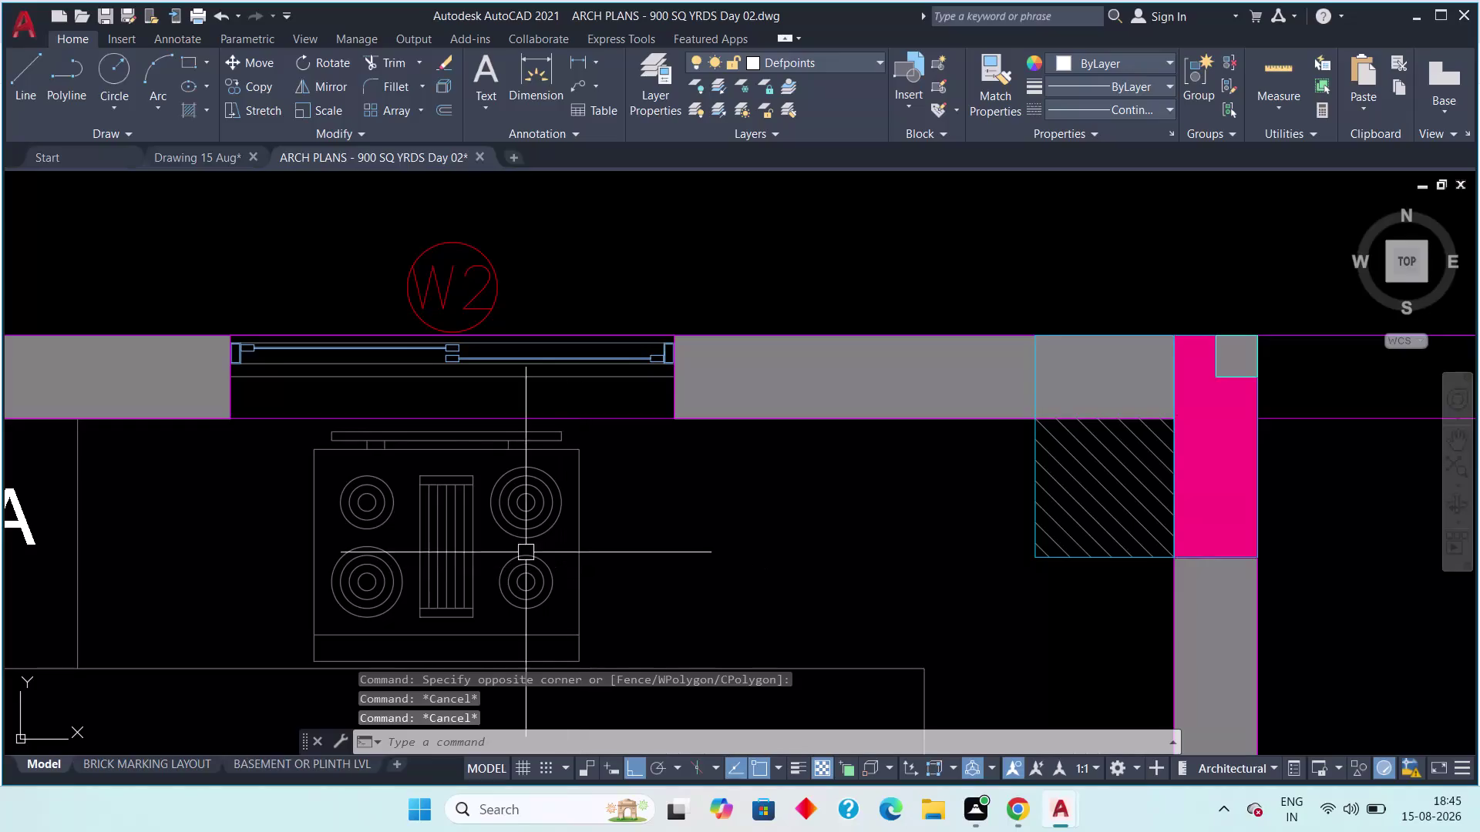
Pan past the kitchen, balcony and west-side dimensions, then window-select walls and clear them.
scroll(up, 3)
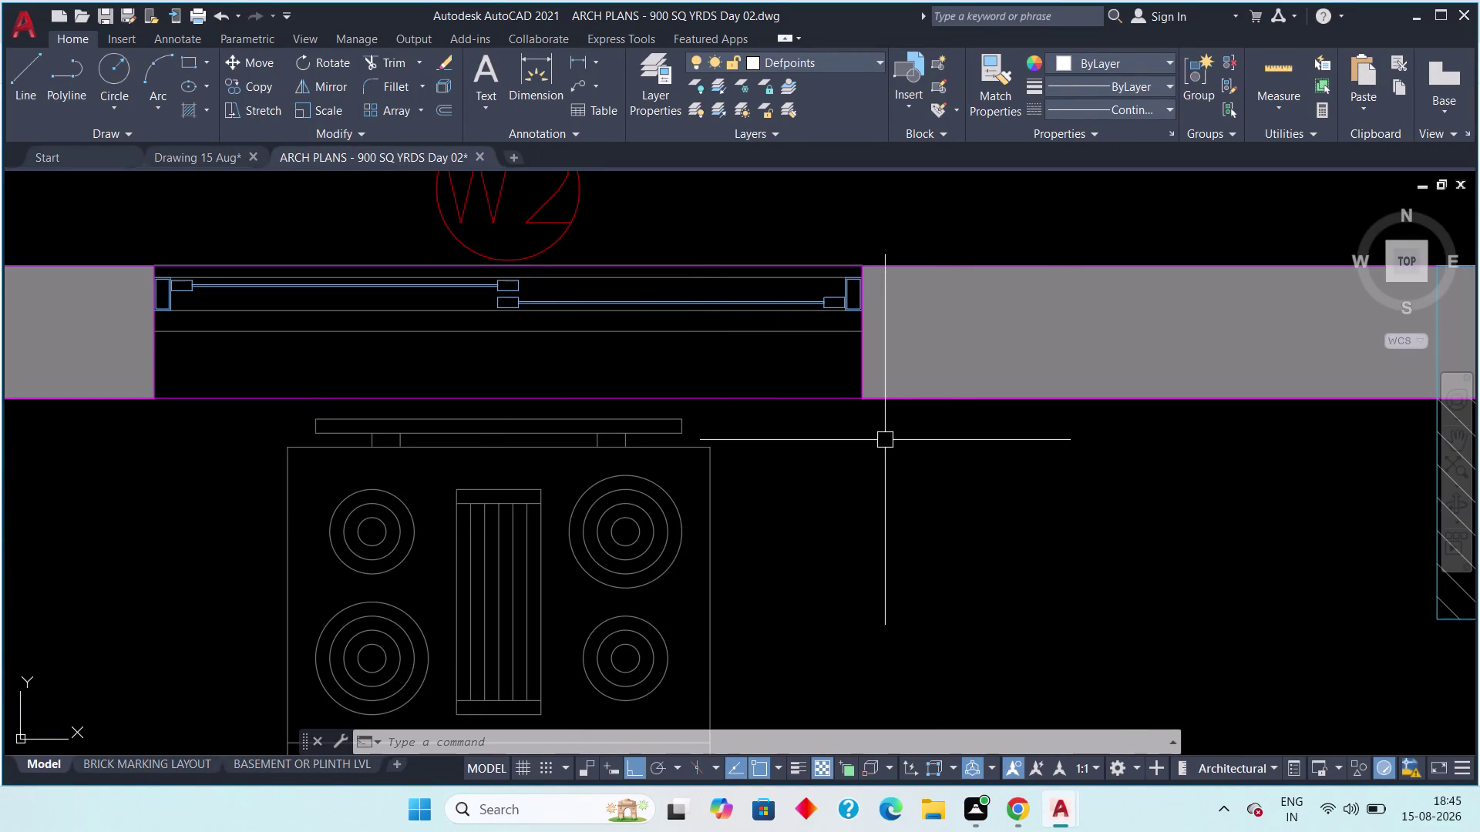
scroll(down, 3)
middle_drag(852, 504, 945, 393)
scroll(down, 3)
middle_drag(761, 461, 826, 480)
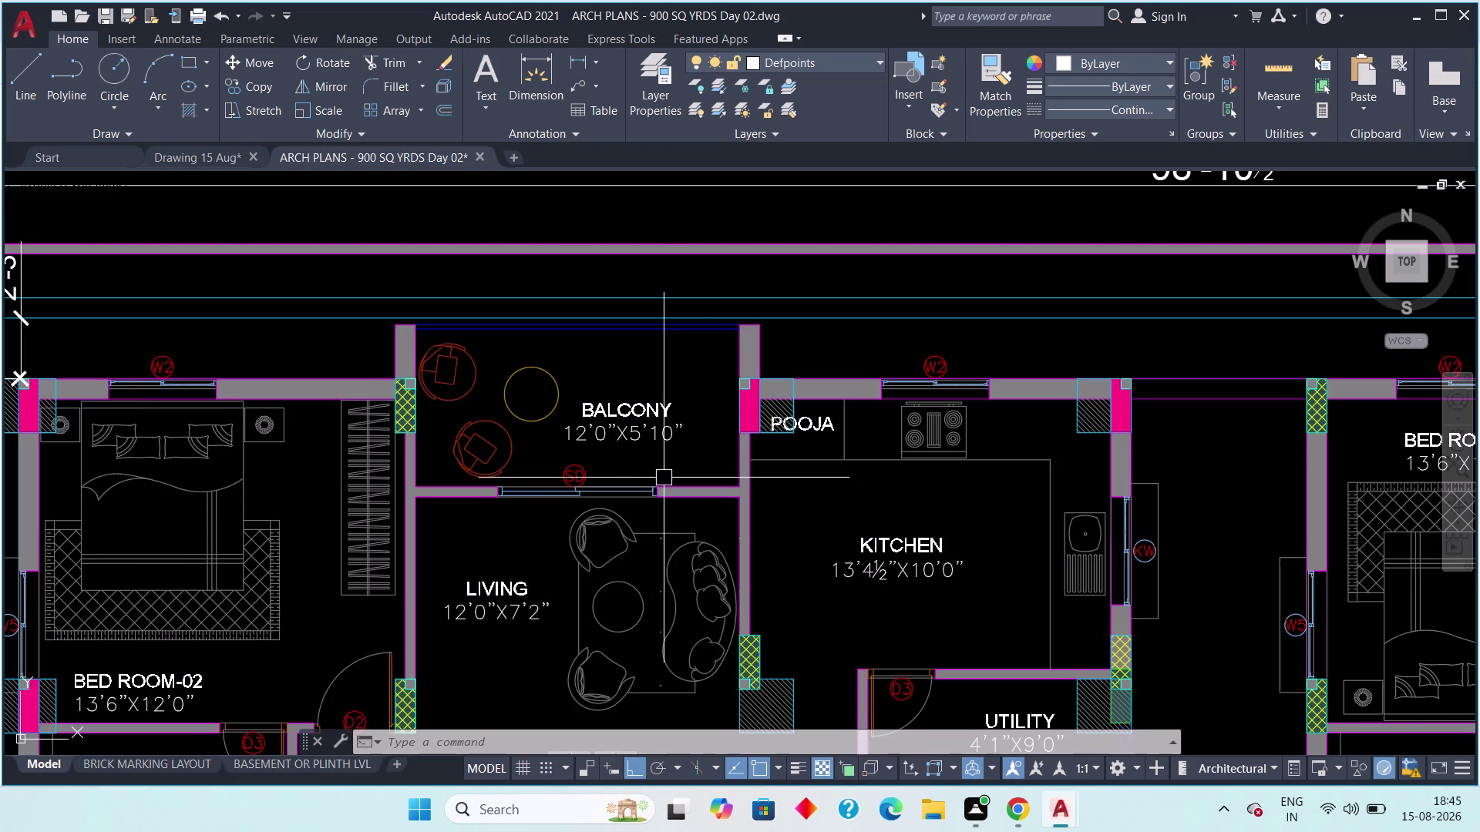
middle_drag(612, 462, 737, 450)
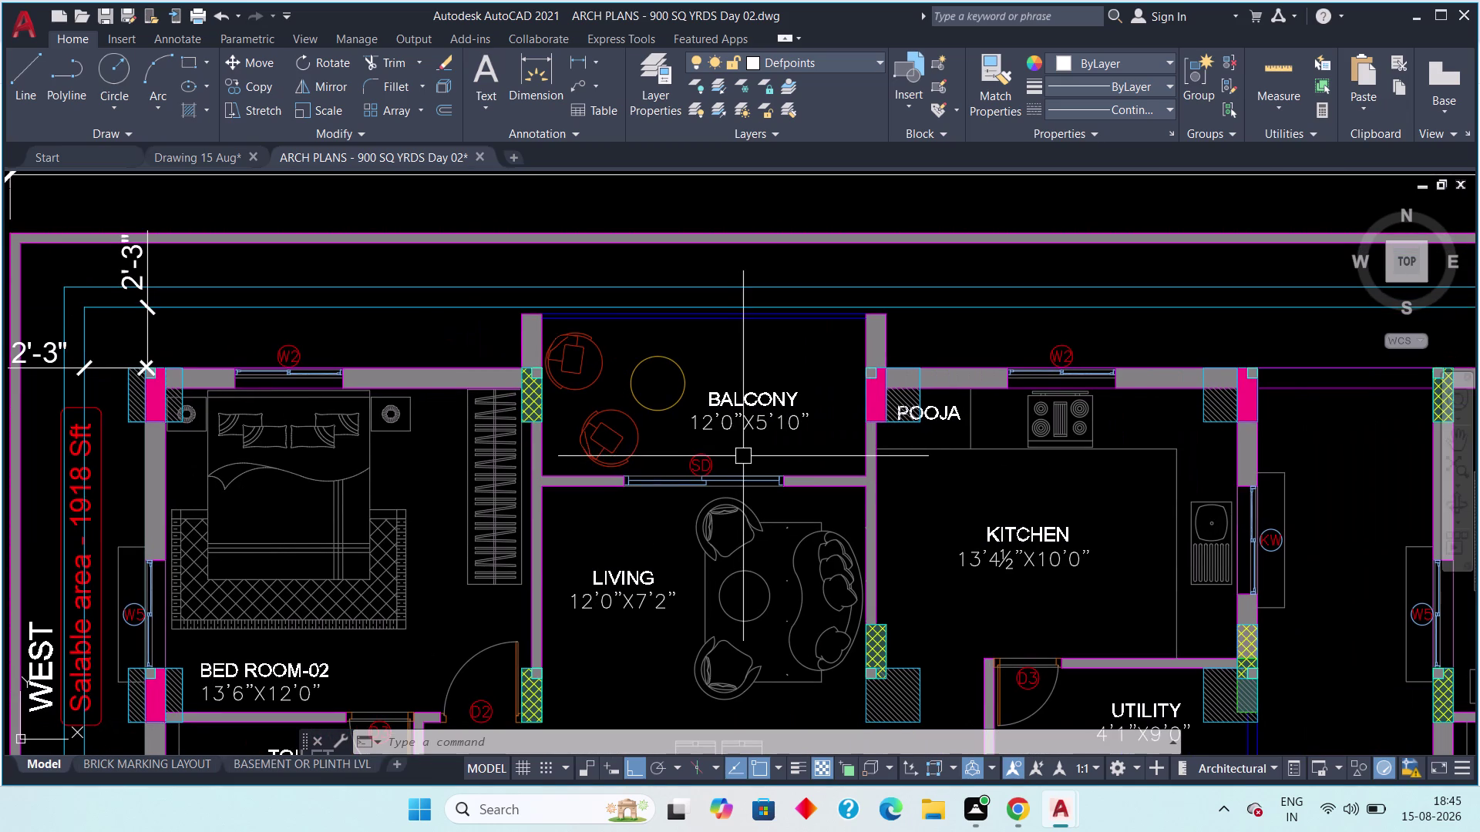
click(818, 374)
click(661, 456)
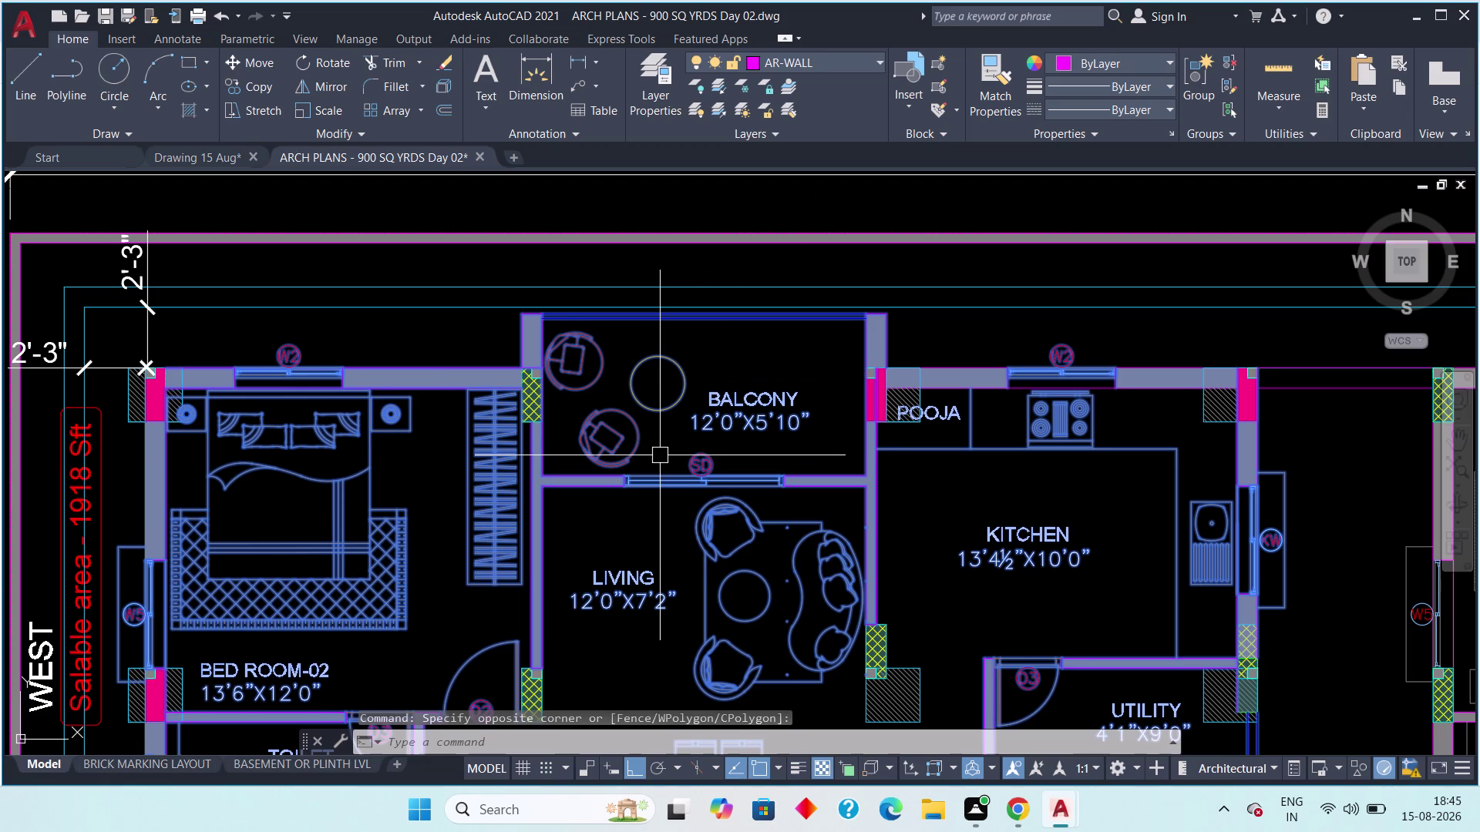
key(Escape)
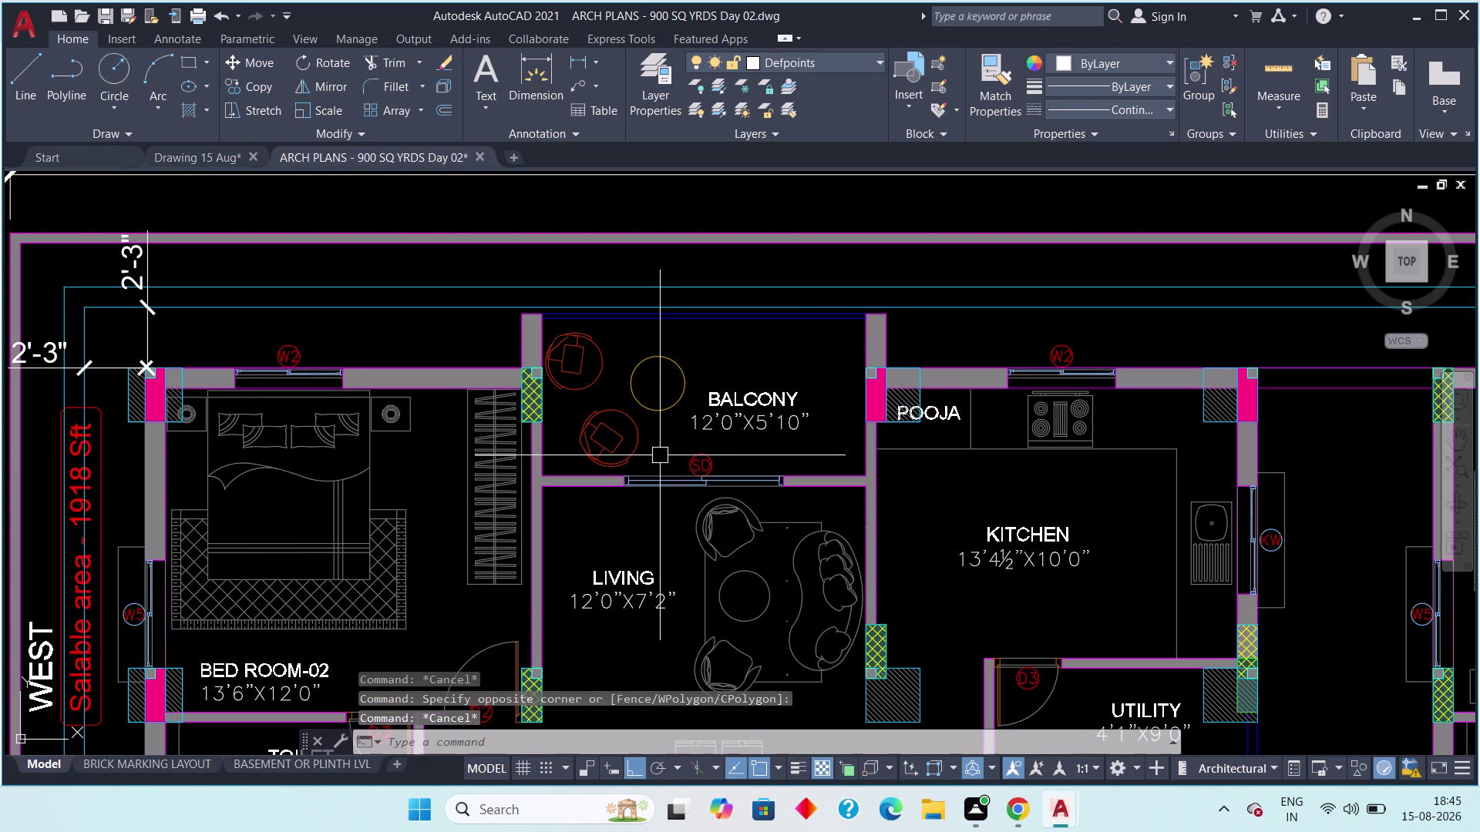
Frame the living room sofa set and seating, selecting and clearing nearby objects.
middle_drag(699, 653, 593, 487)
scroll(down, 3)
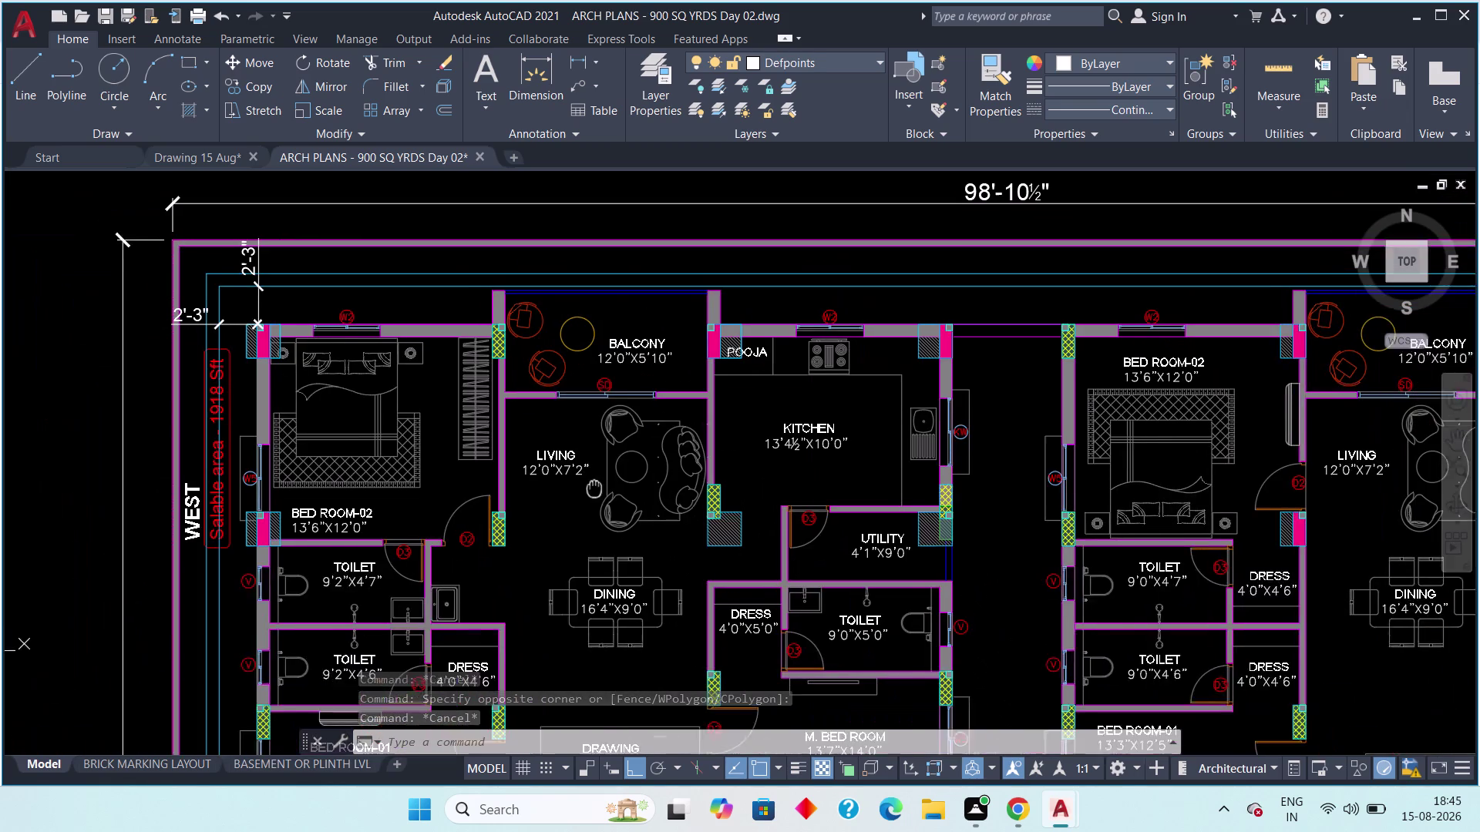
middle_drag(592, 487, 585, 479)
scroll(up, 3)
middle_drag(637, 468, 499, 434)
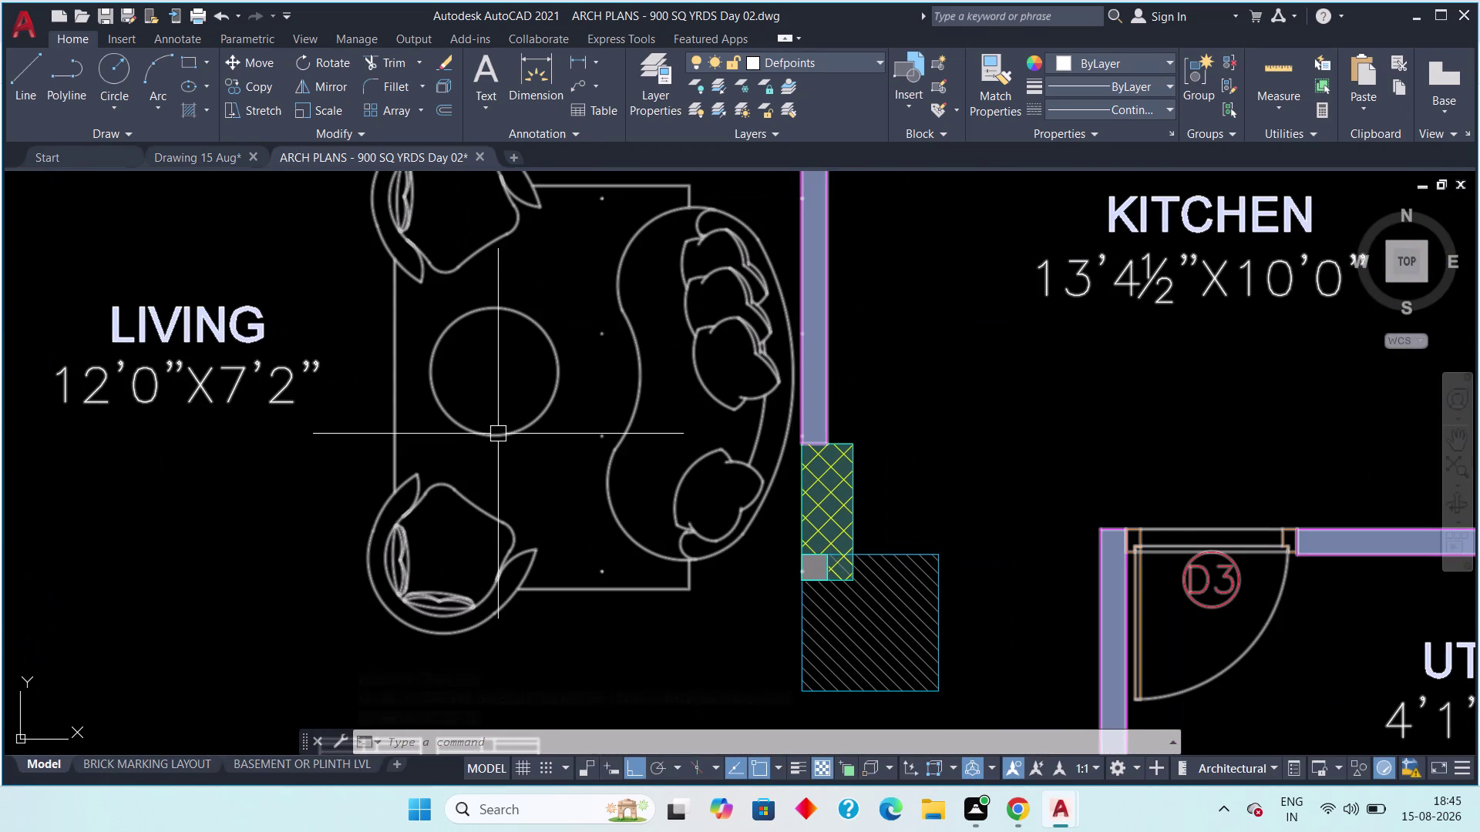
middle_drag(587, 398, 581, 399)
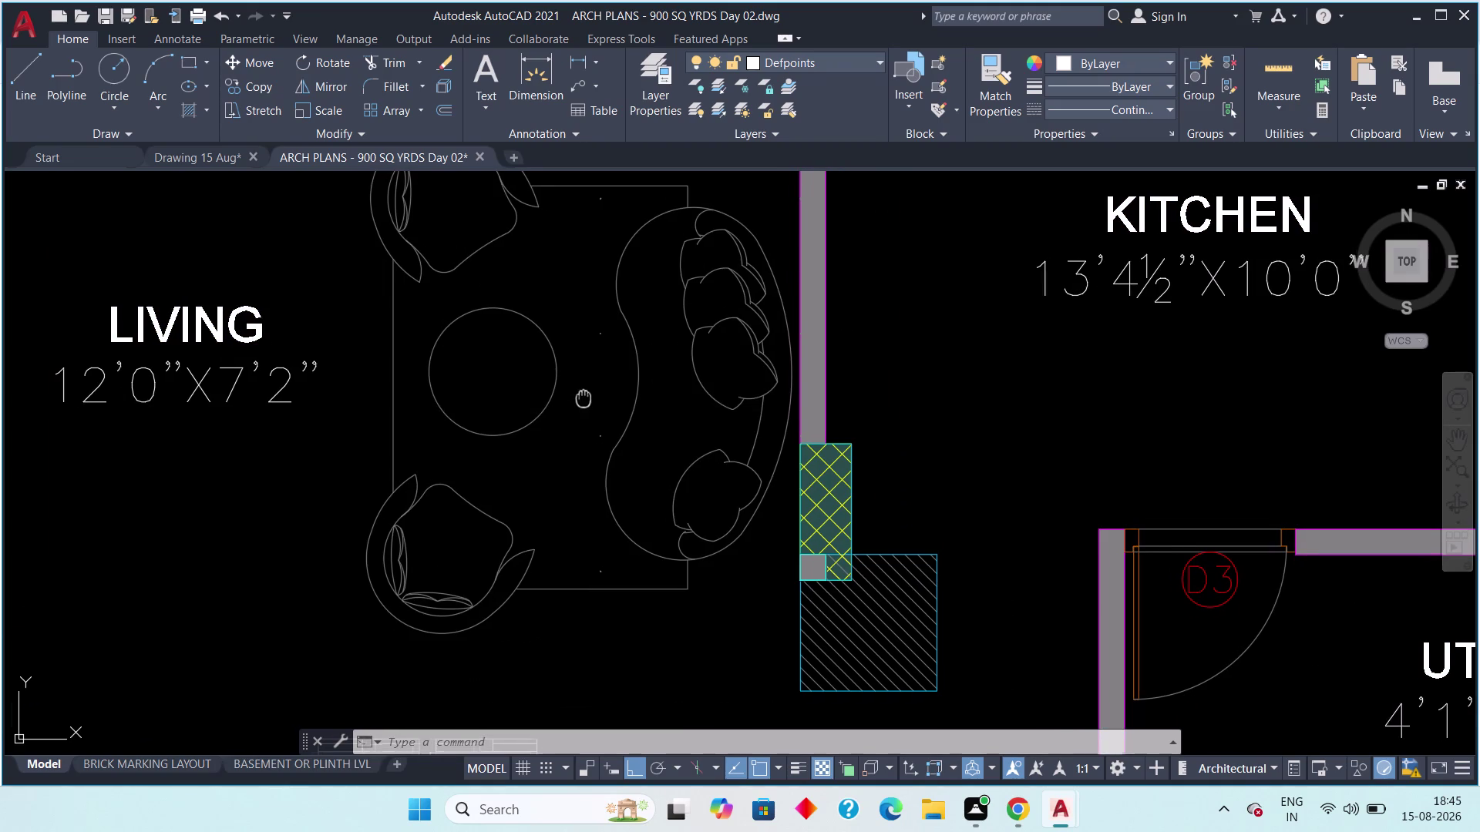
middle_drag(580, 400, 530, 422)
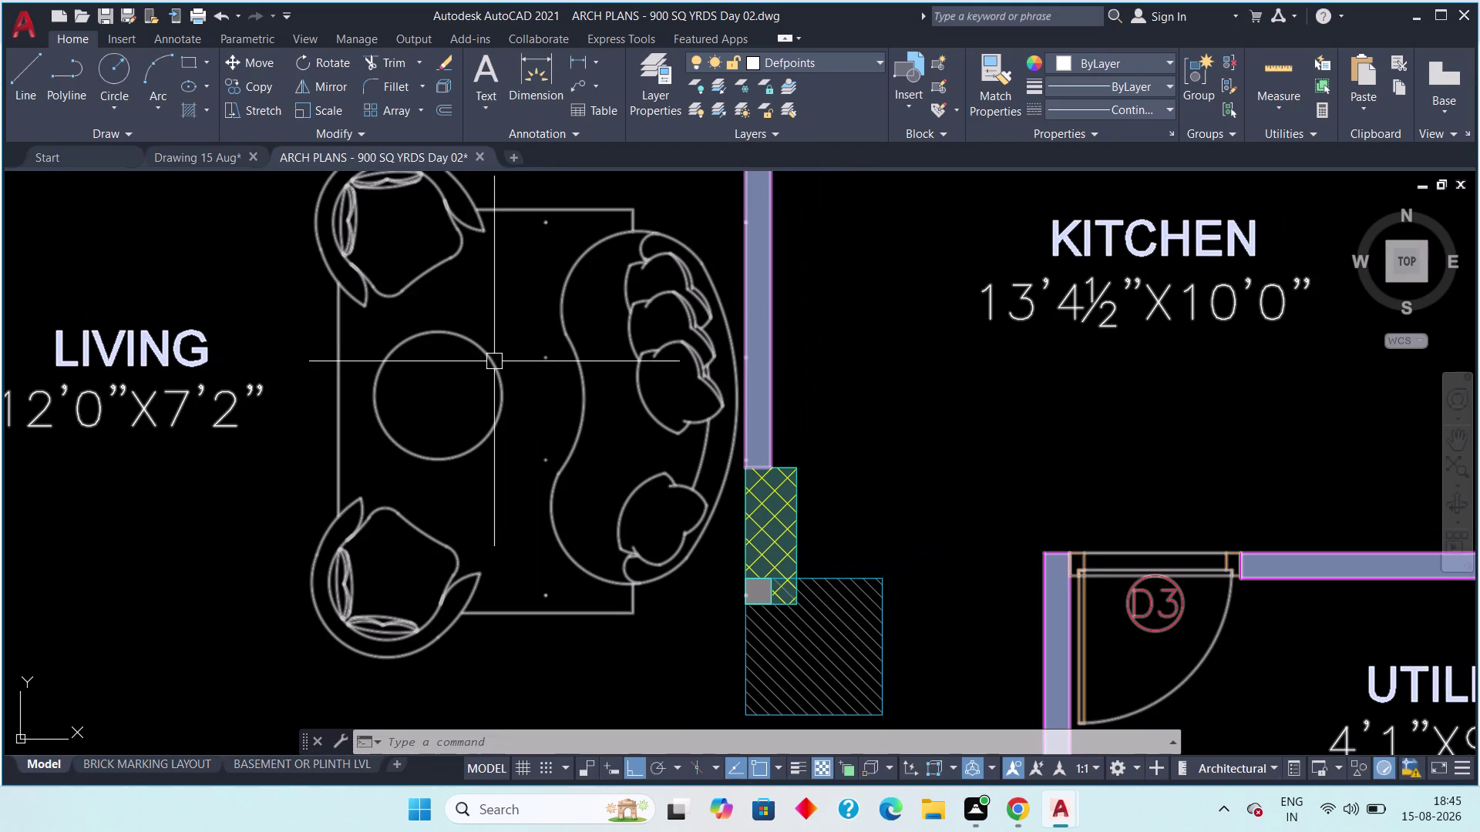
click(494, 361)
scroll(down, 3)
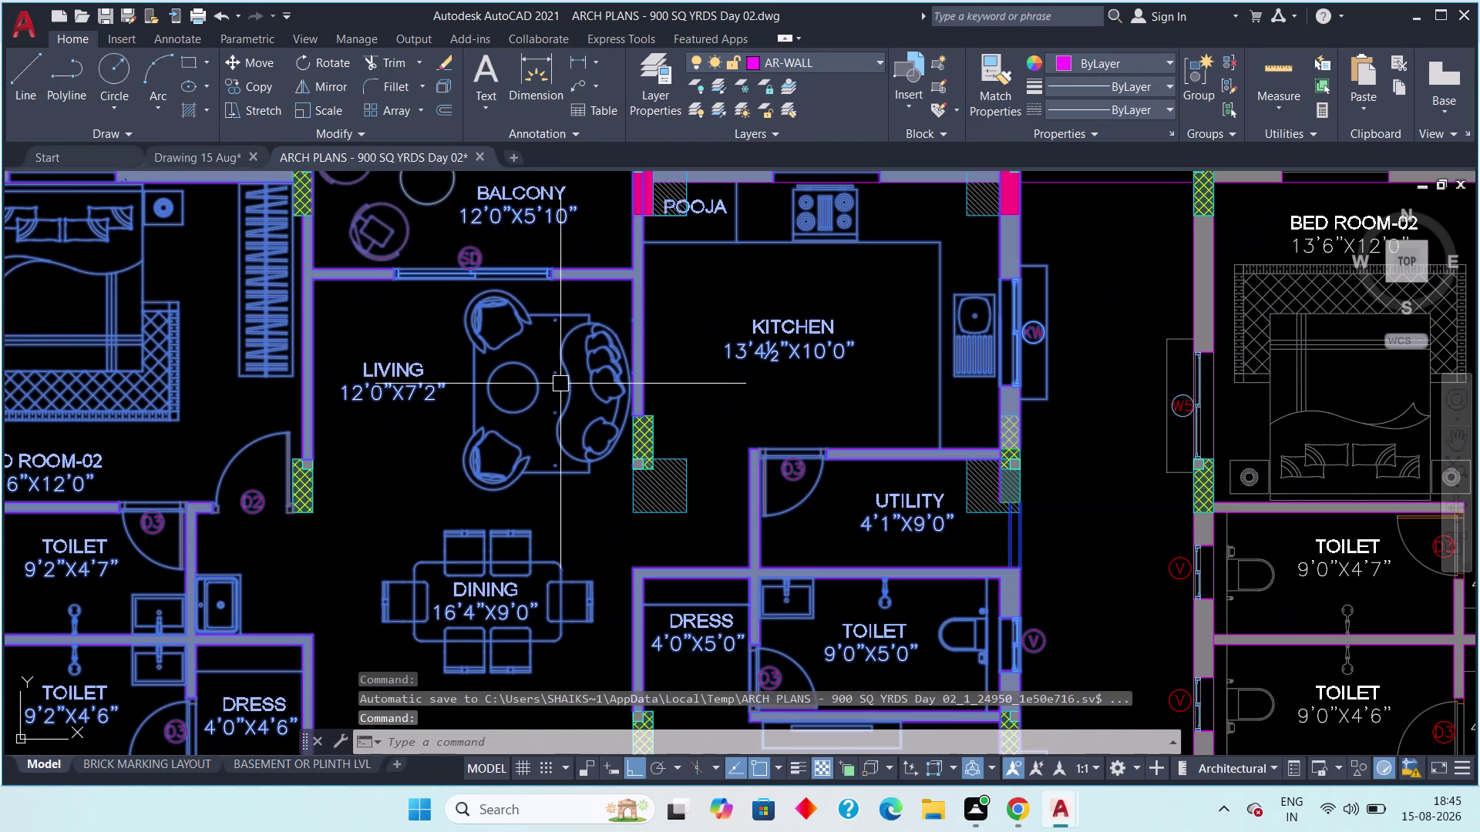
key(Escape)
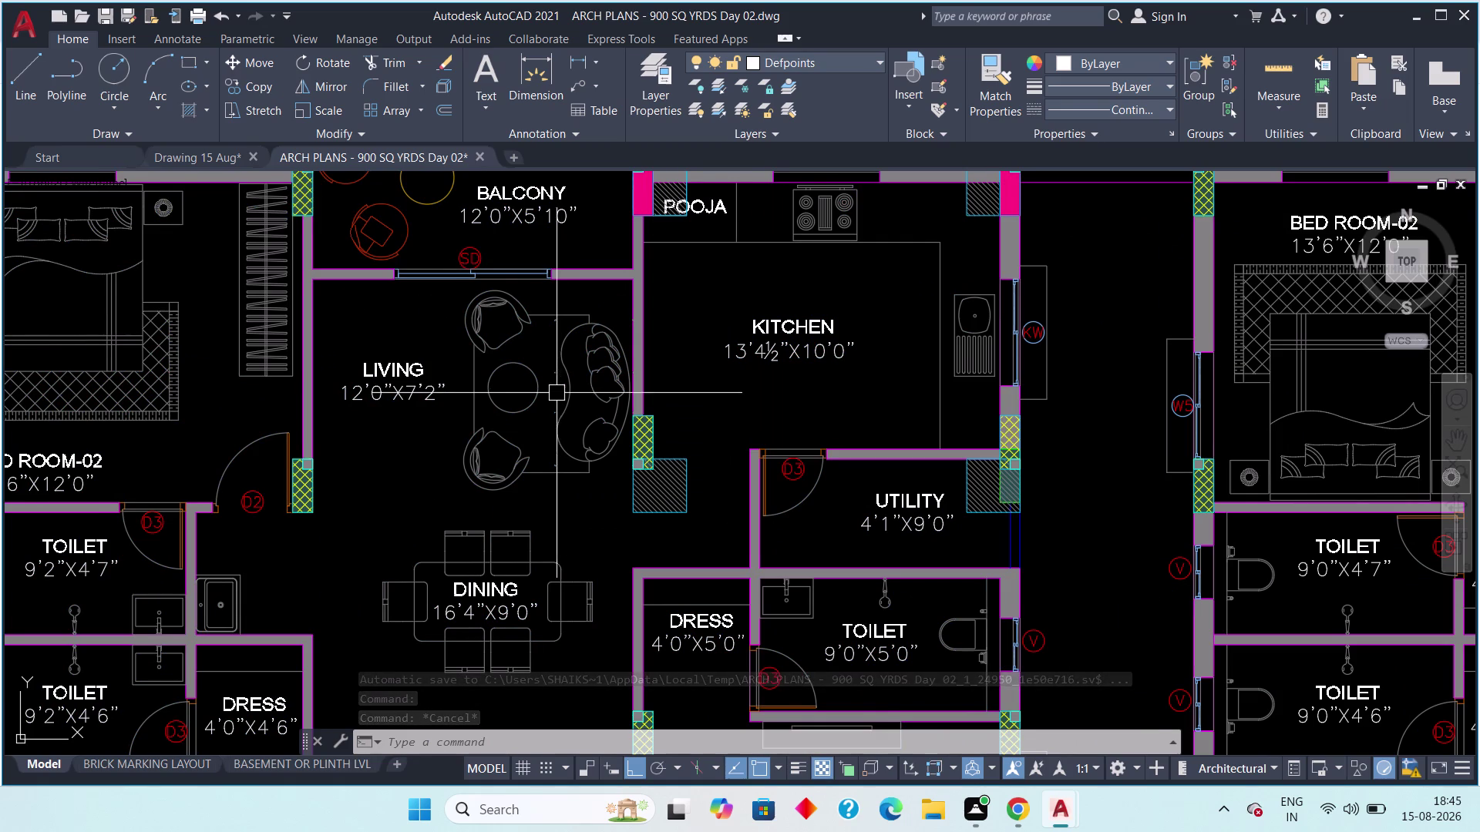
Look toward the bedroom, then centre the whole Day 02 plan under its title.
middle_drag(545, 431, 498, 459)
drag(400, 449, 408, 457)
click(484, 528)
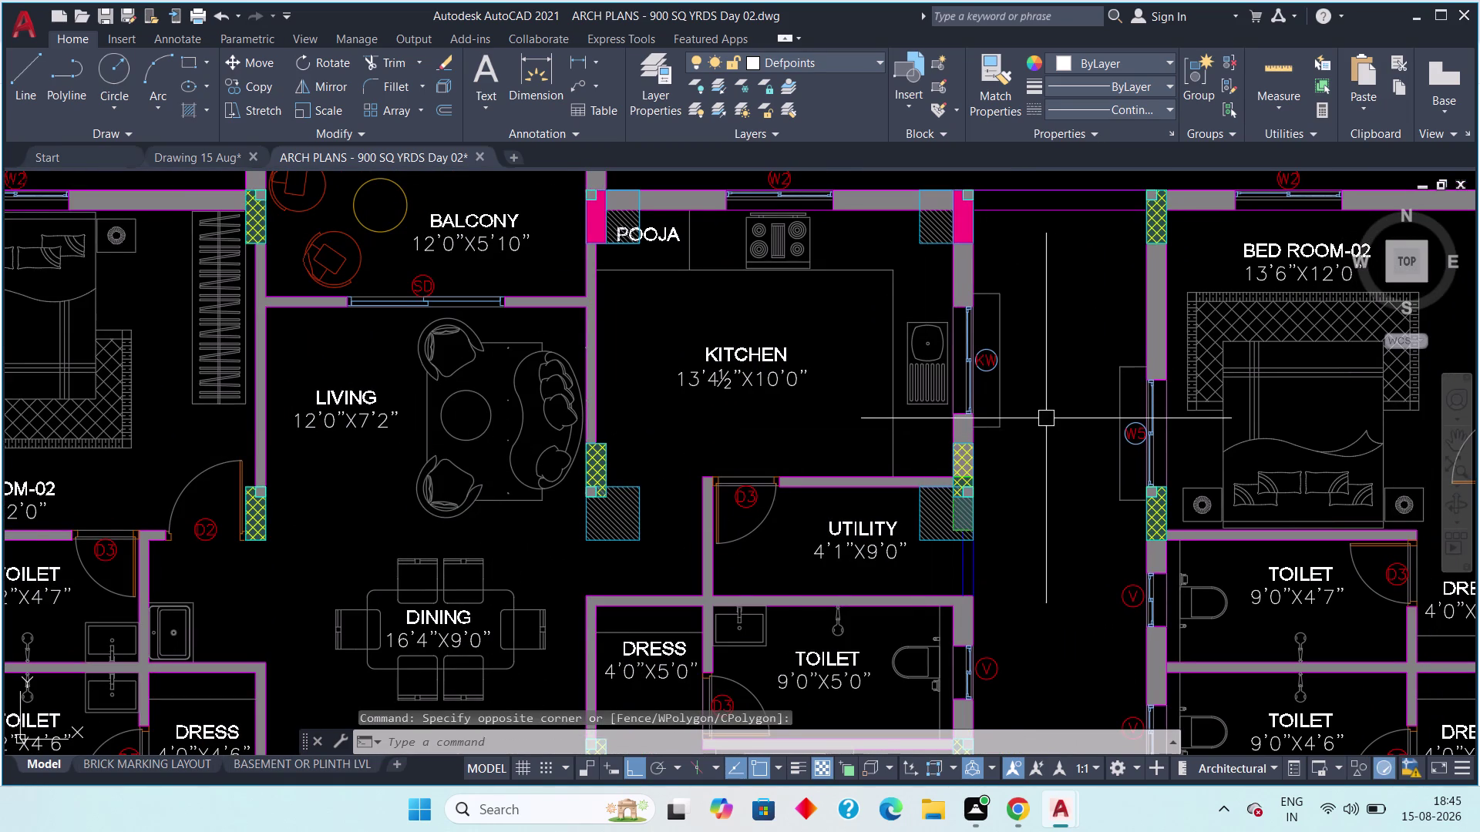
middle_drag(1057, 421, 1021, 485)
scroll(down, 3)
middle_drag(1151, 503, 989, 517)
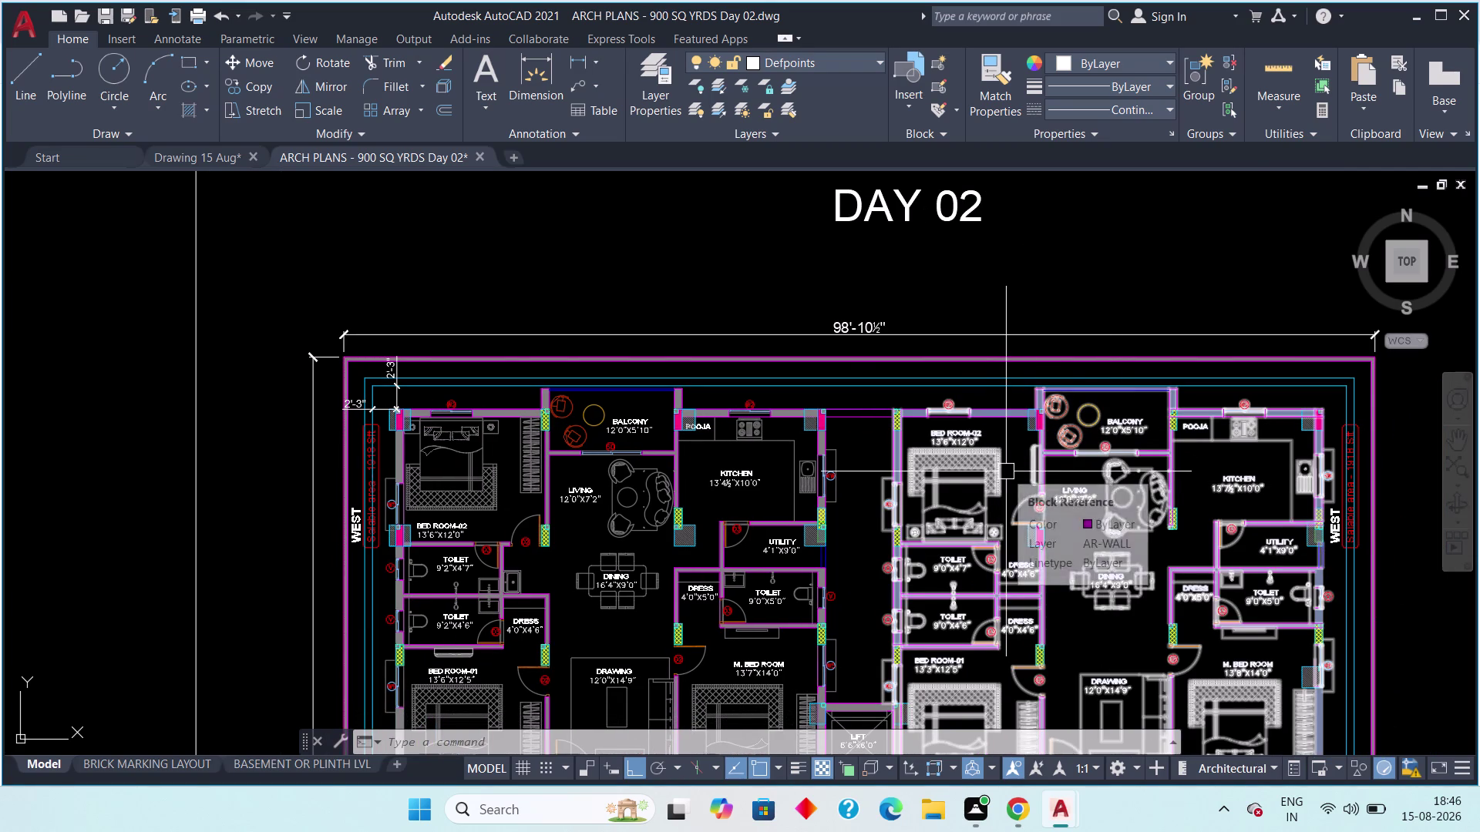
middle_drag(942, 299, 945, 332)
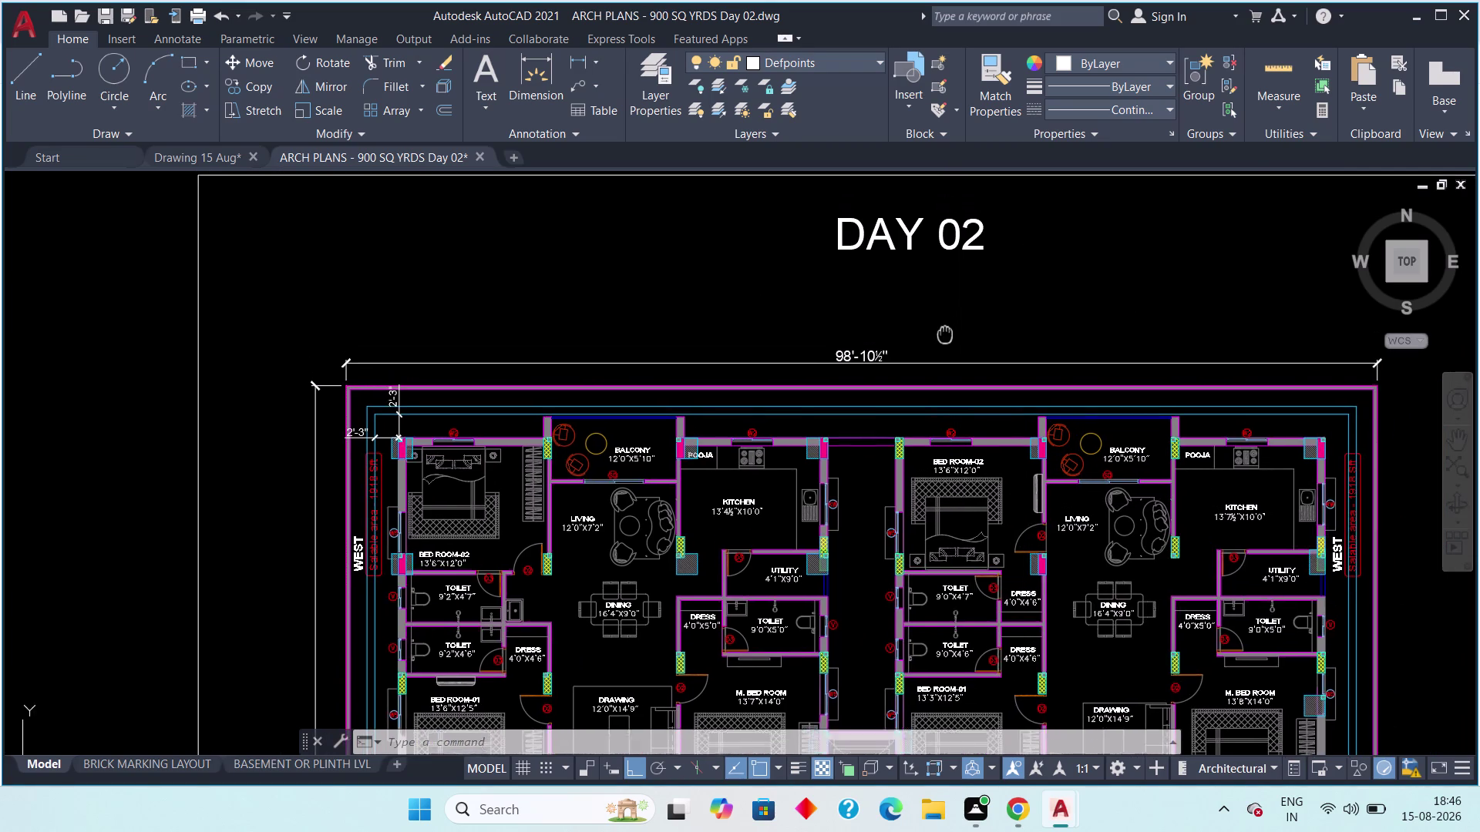
middle_drag(945, 333, 951, 370)
Window-select the DAY 02 title twice, clearing the selection each time.
click(1013, 241)
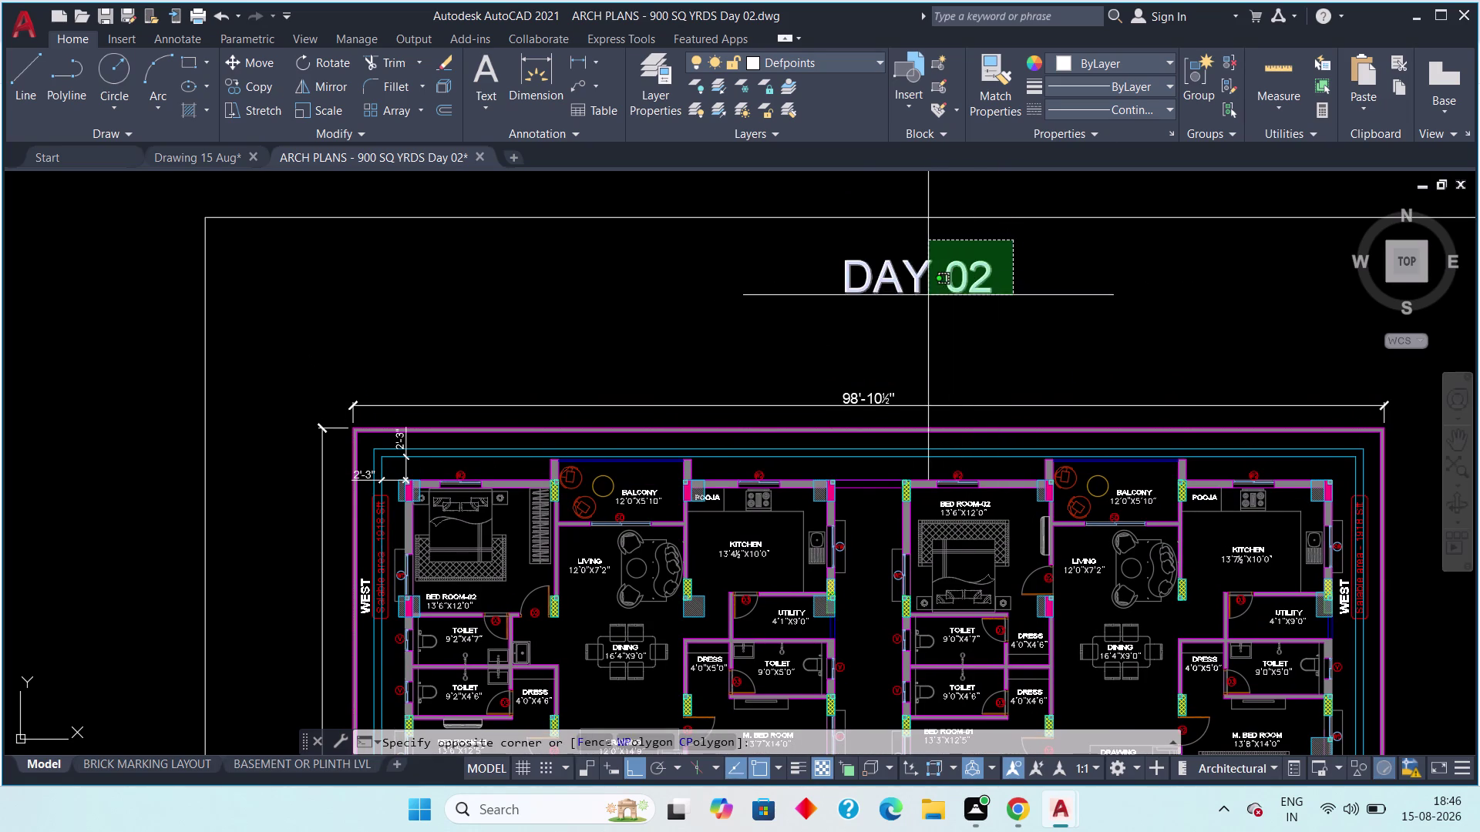
click(831, 308)
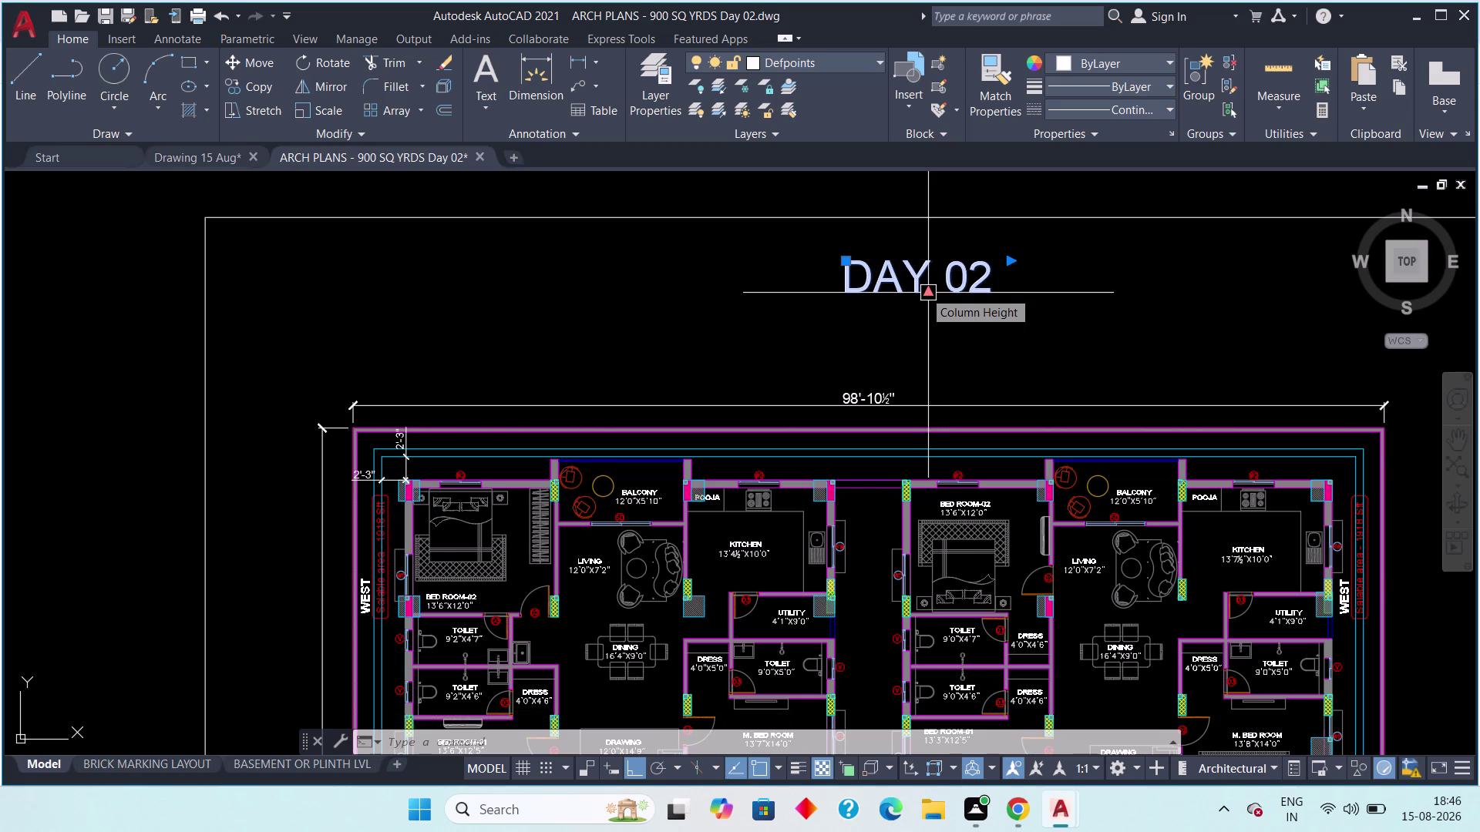
key(Escape)
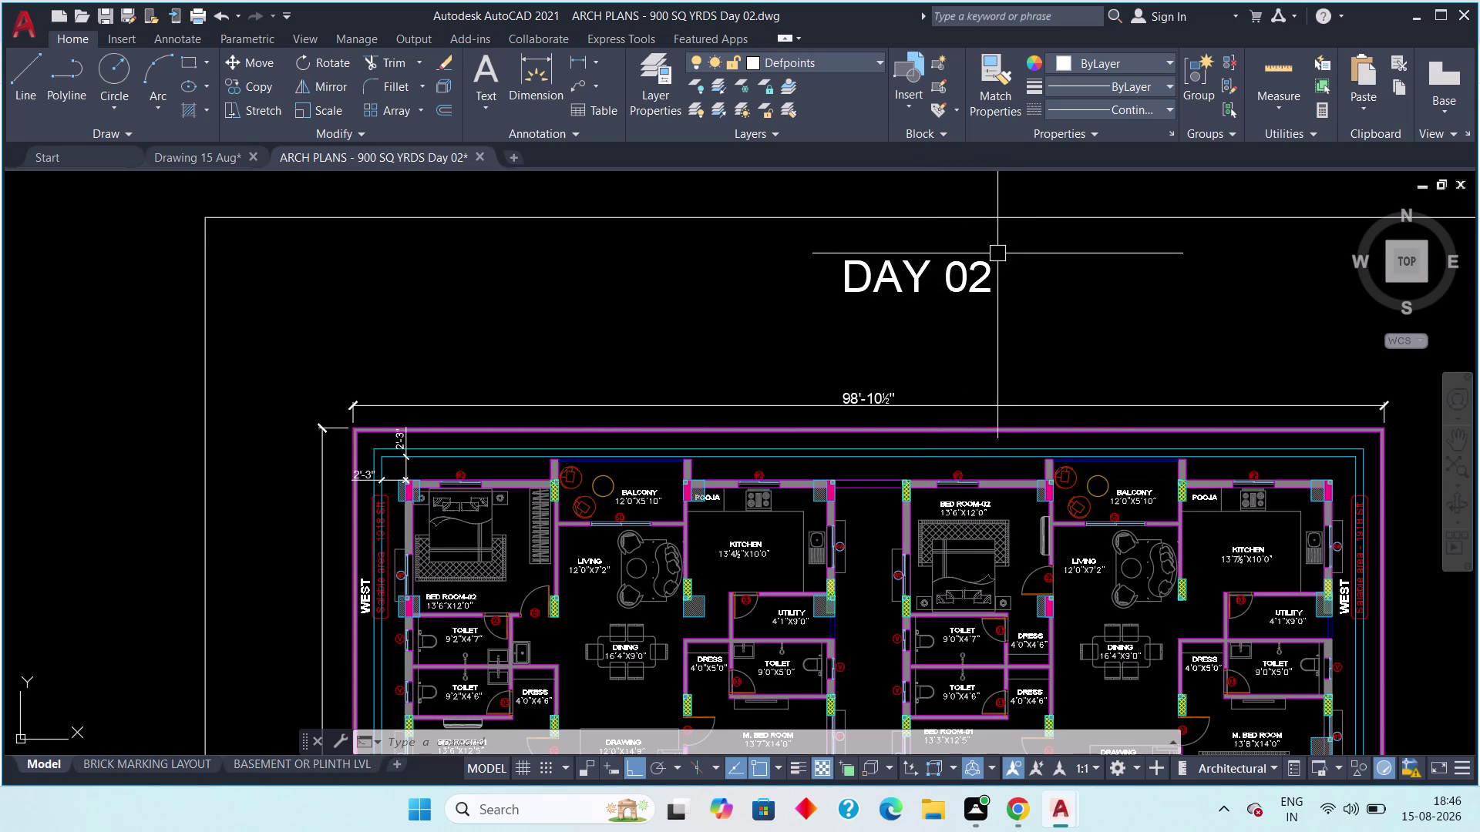
click(997, 253)
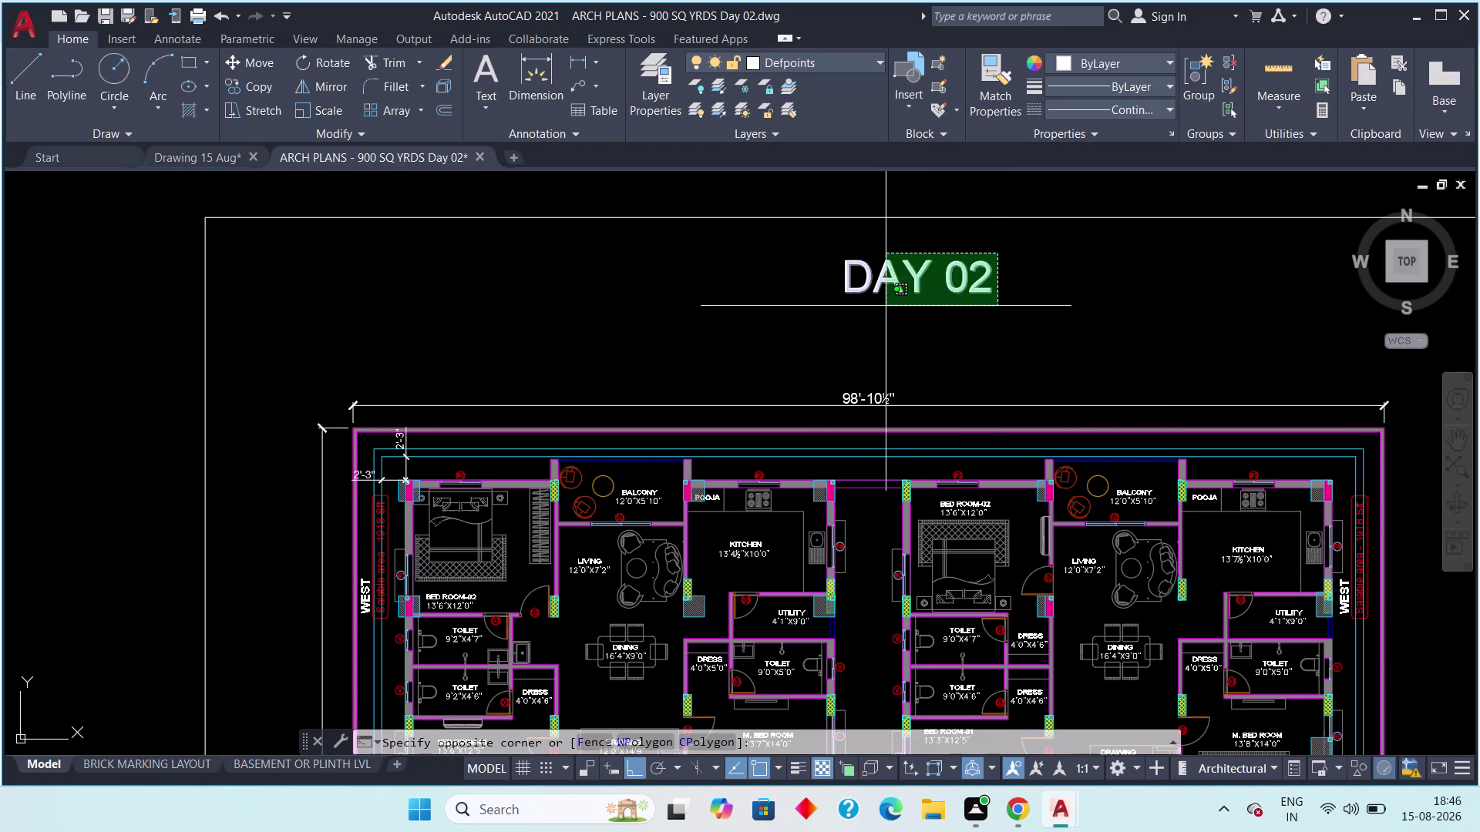
click(836, 304)
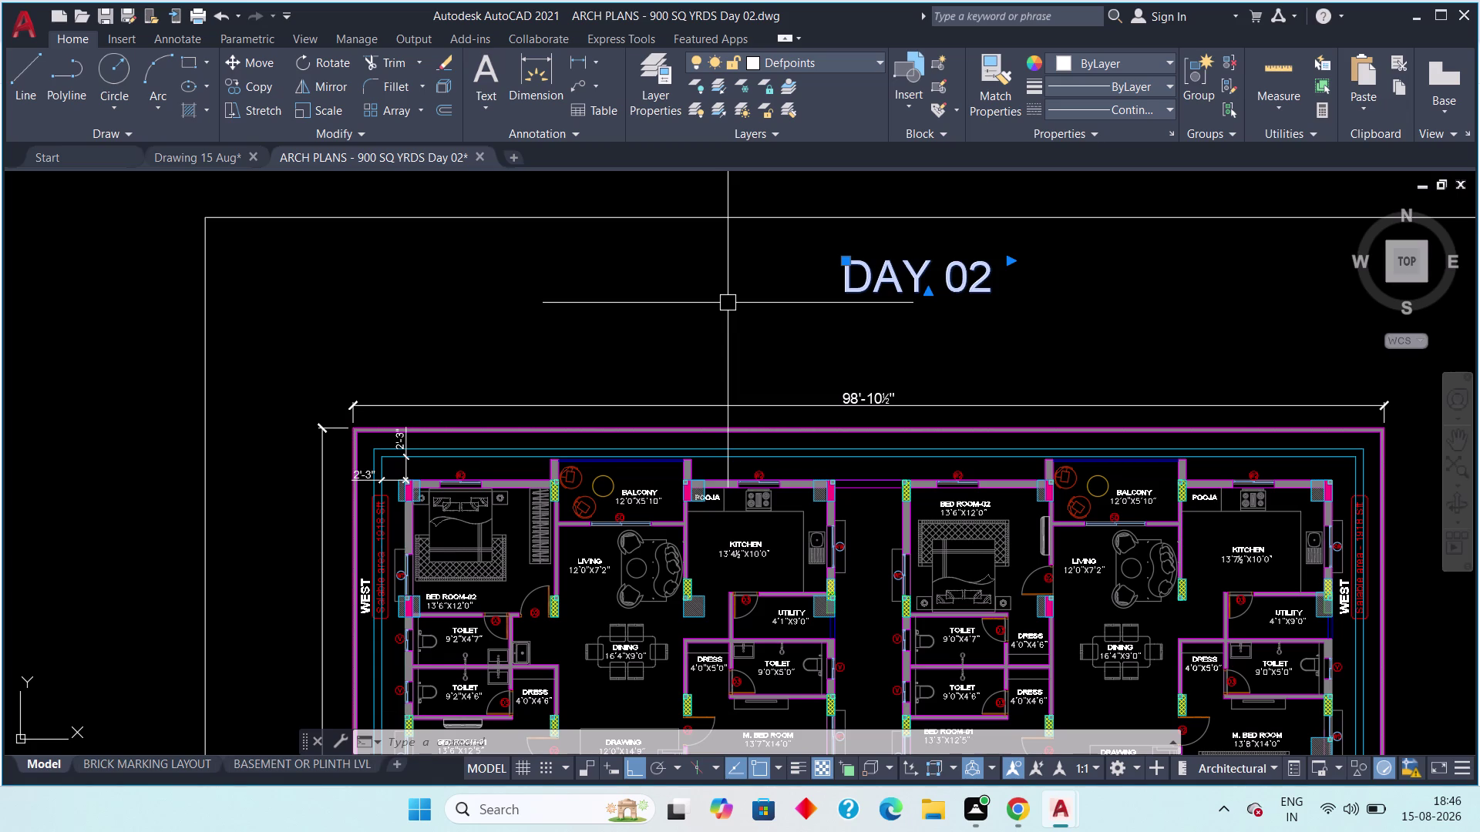
key(Escape)
key(Escape)
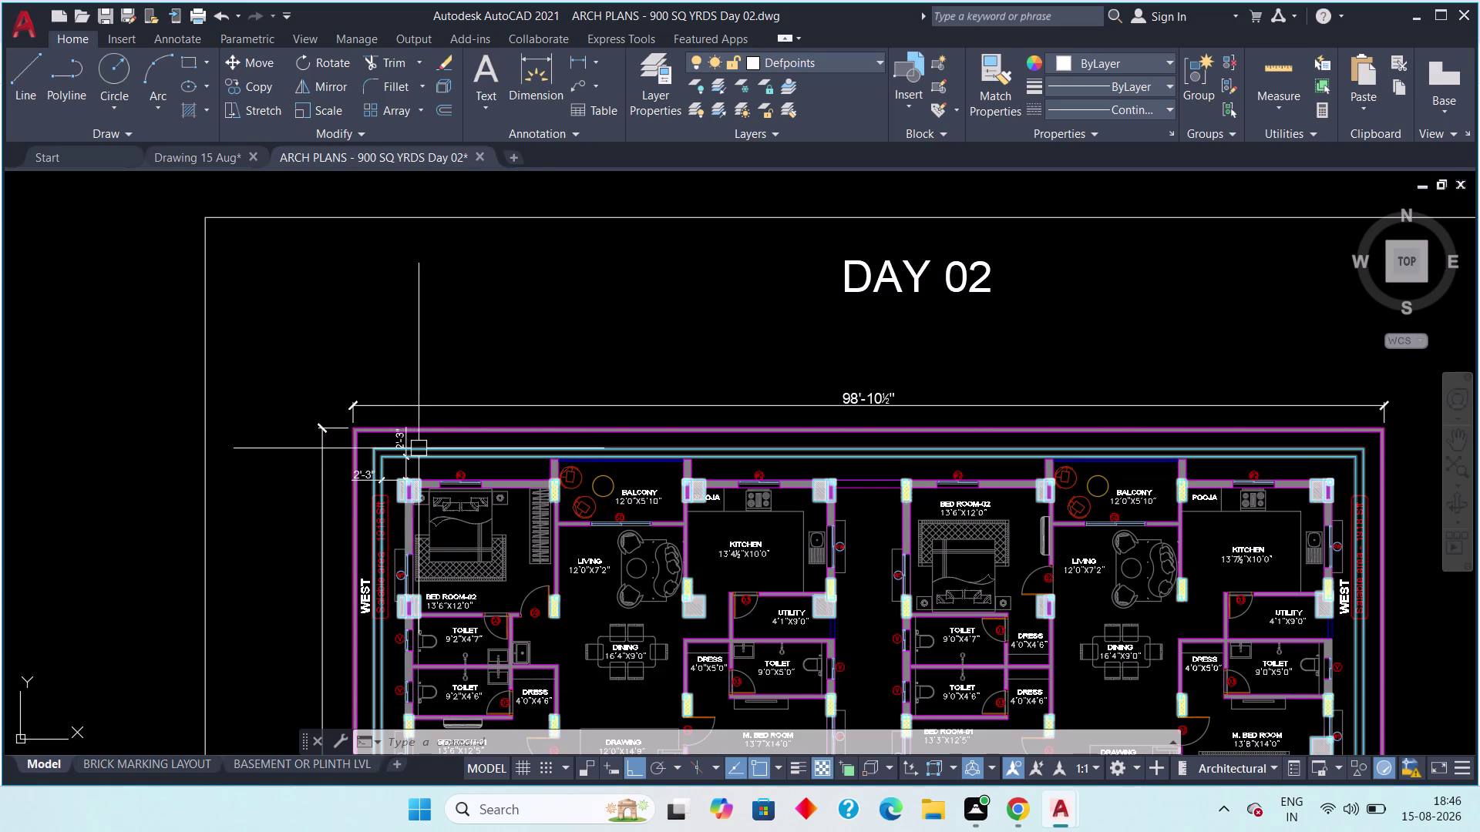
Zoom in and out repeatedly around the plan's corner column.
scroll(up, 3)
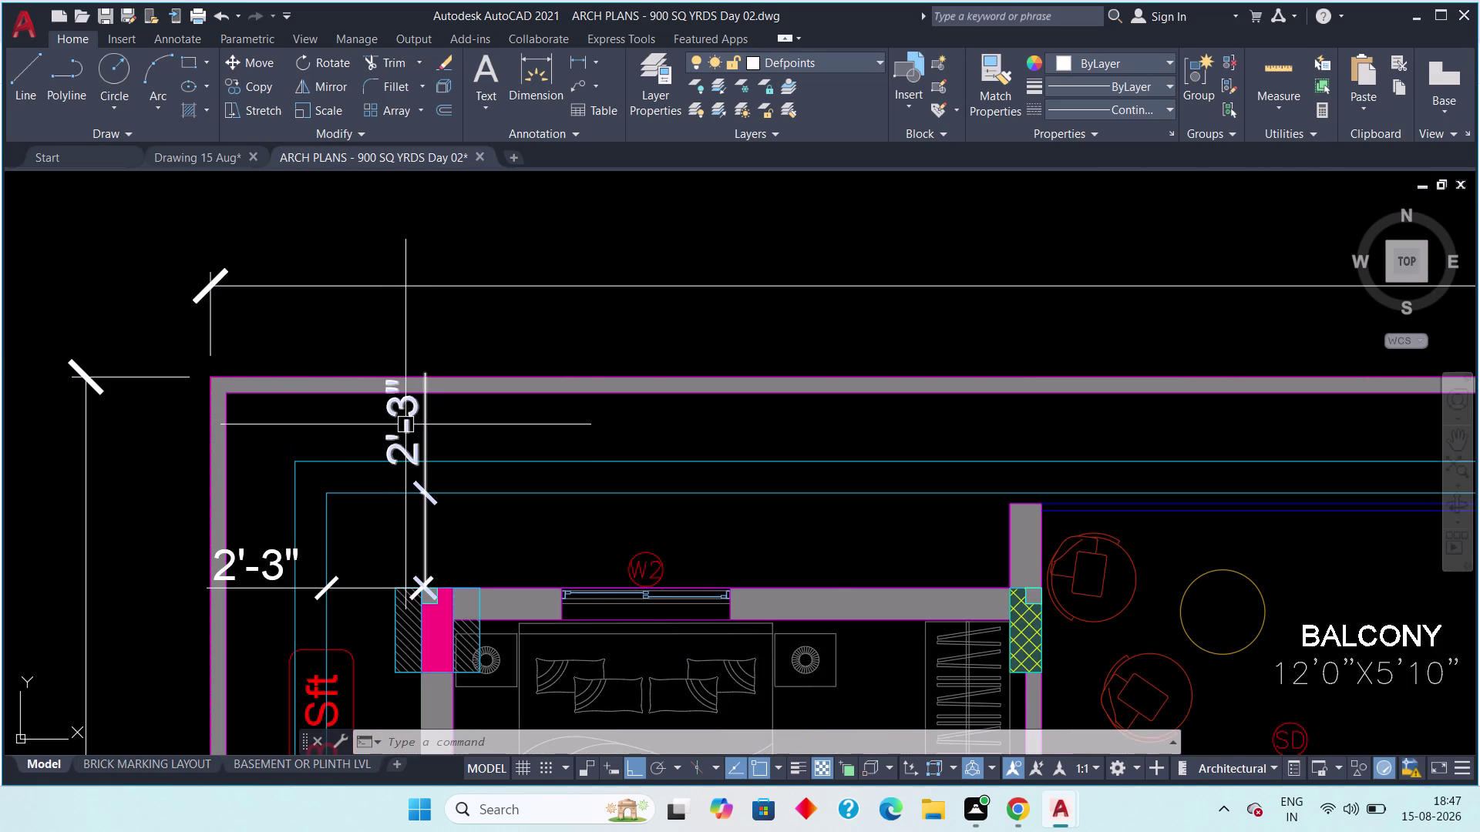
scroll(up, 3)
scroll(up, 3)
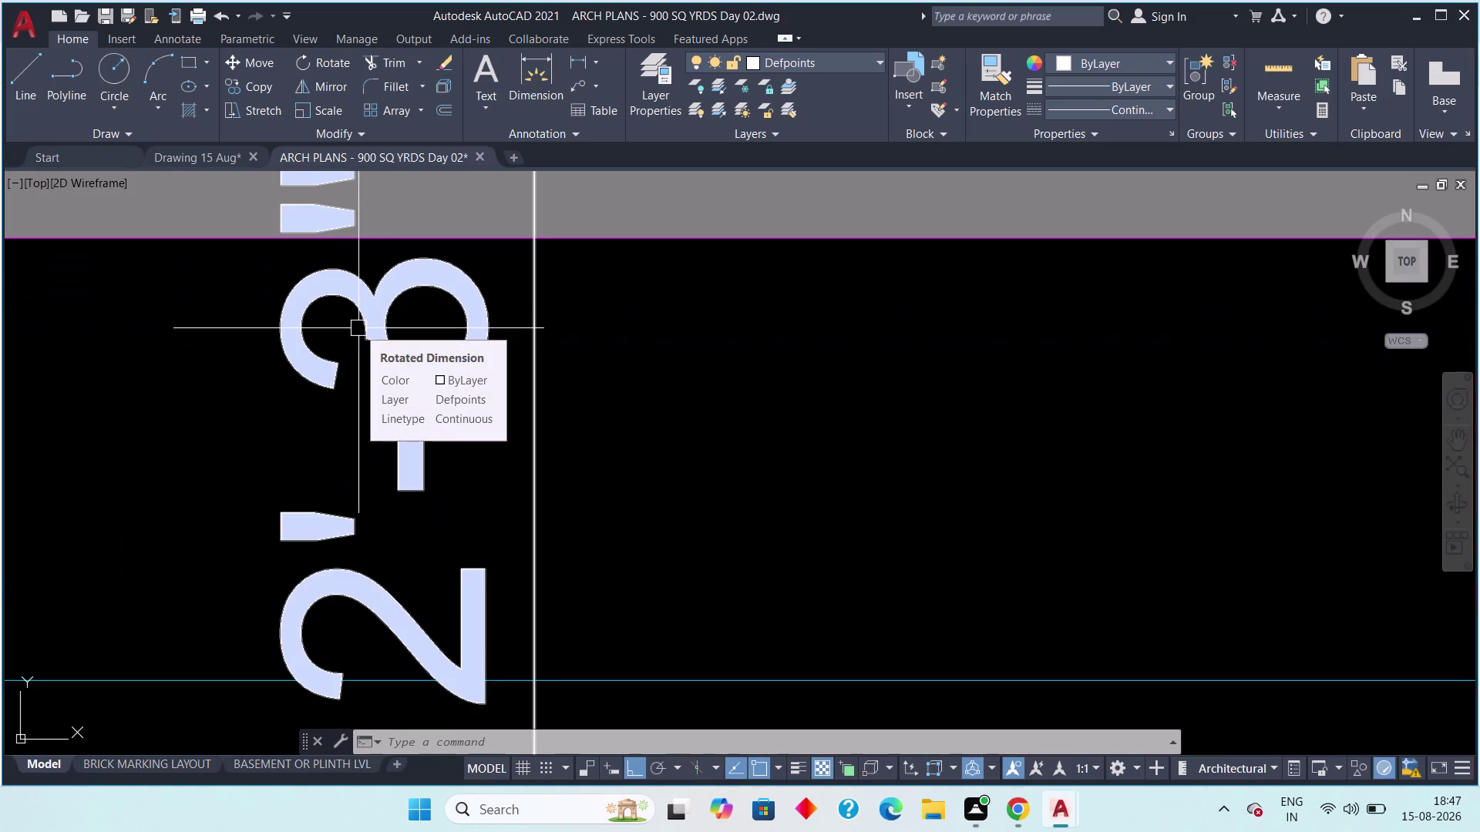
scroll(down, 3)
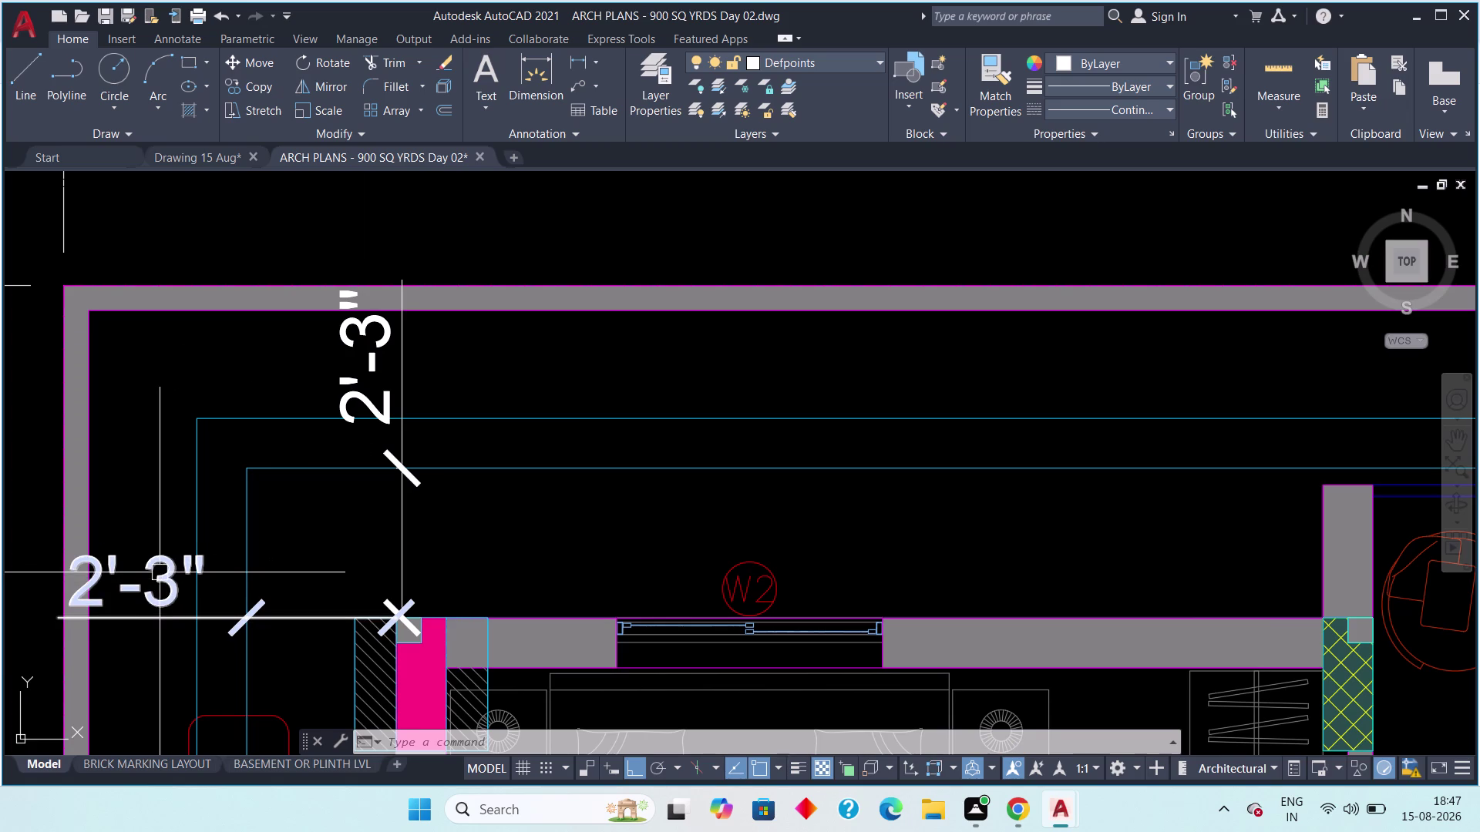
middle_drag(275, 581, 319, 513)
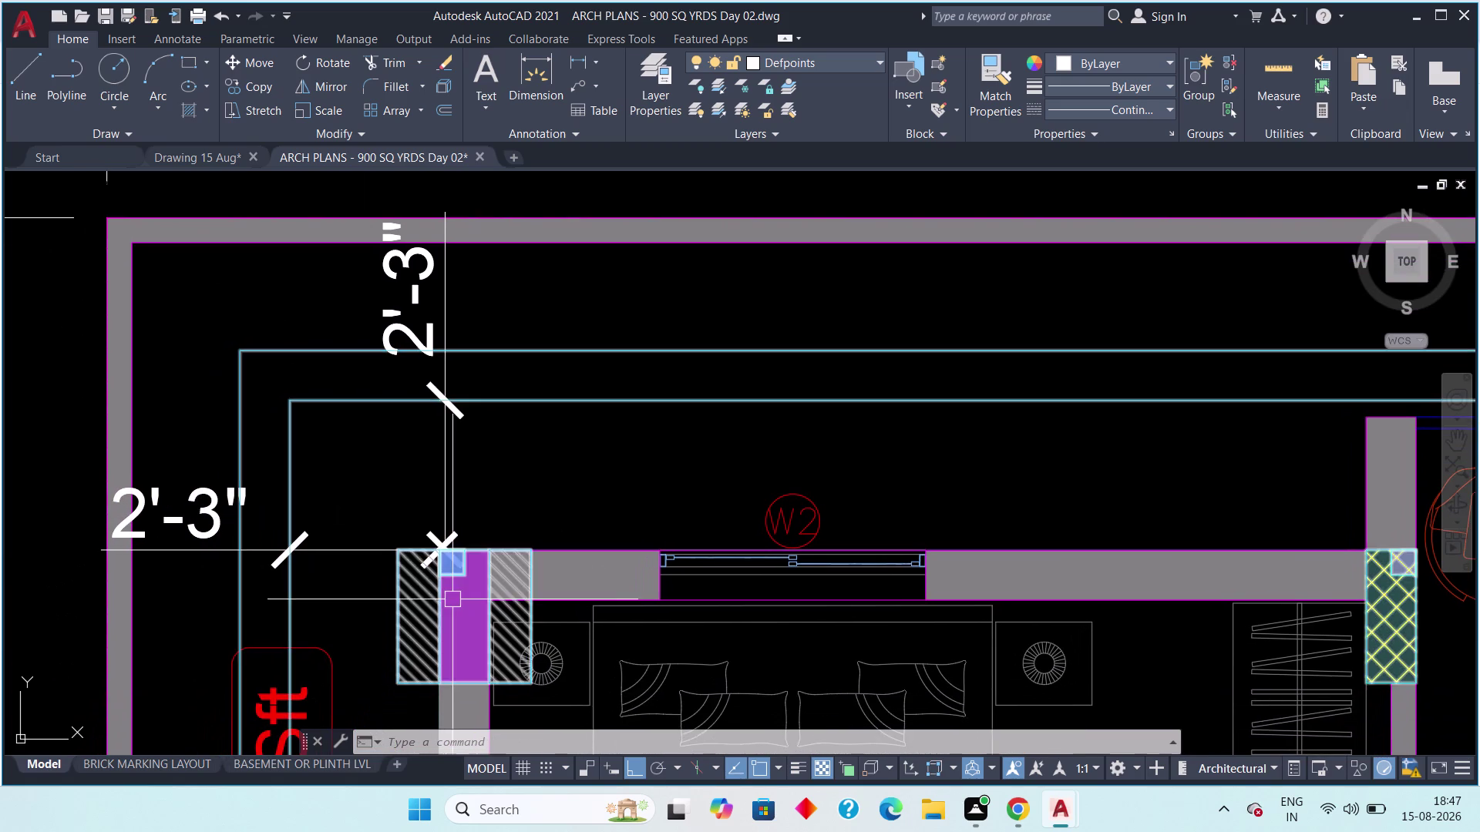
scroll(up, 3)
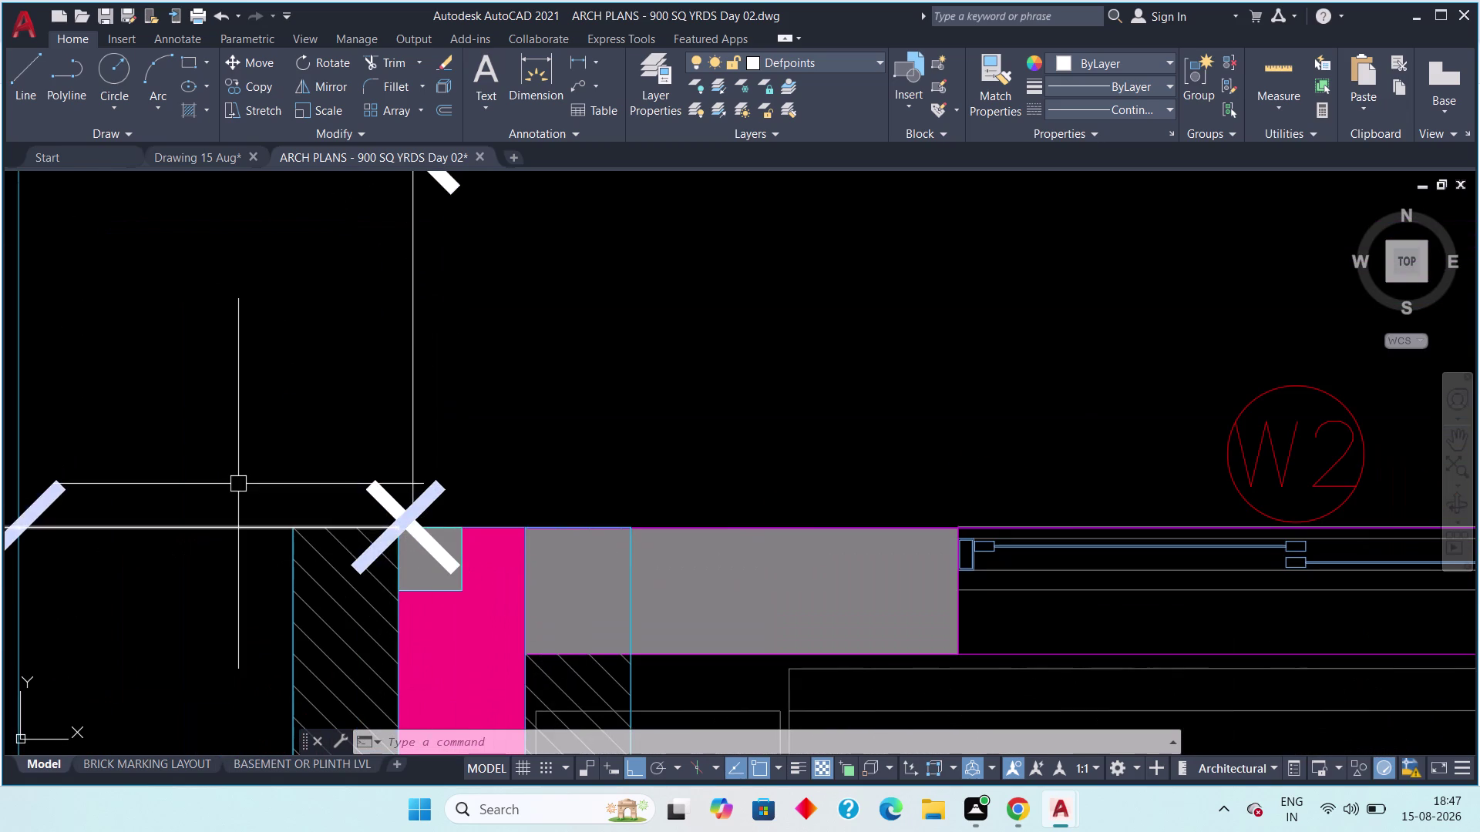
scroll(down, 3)
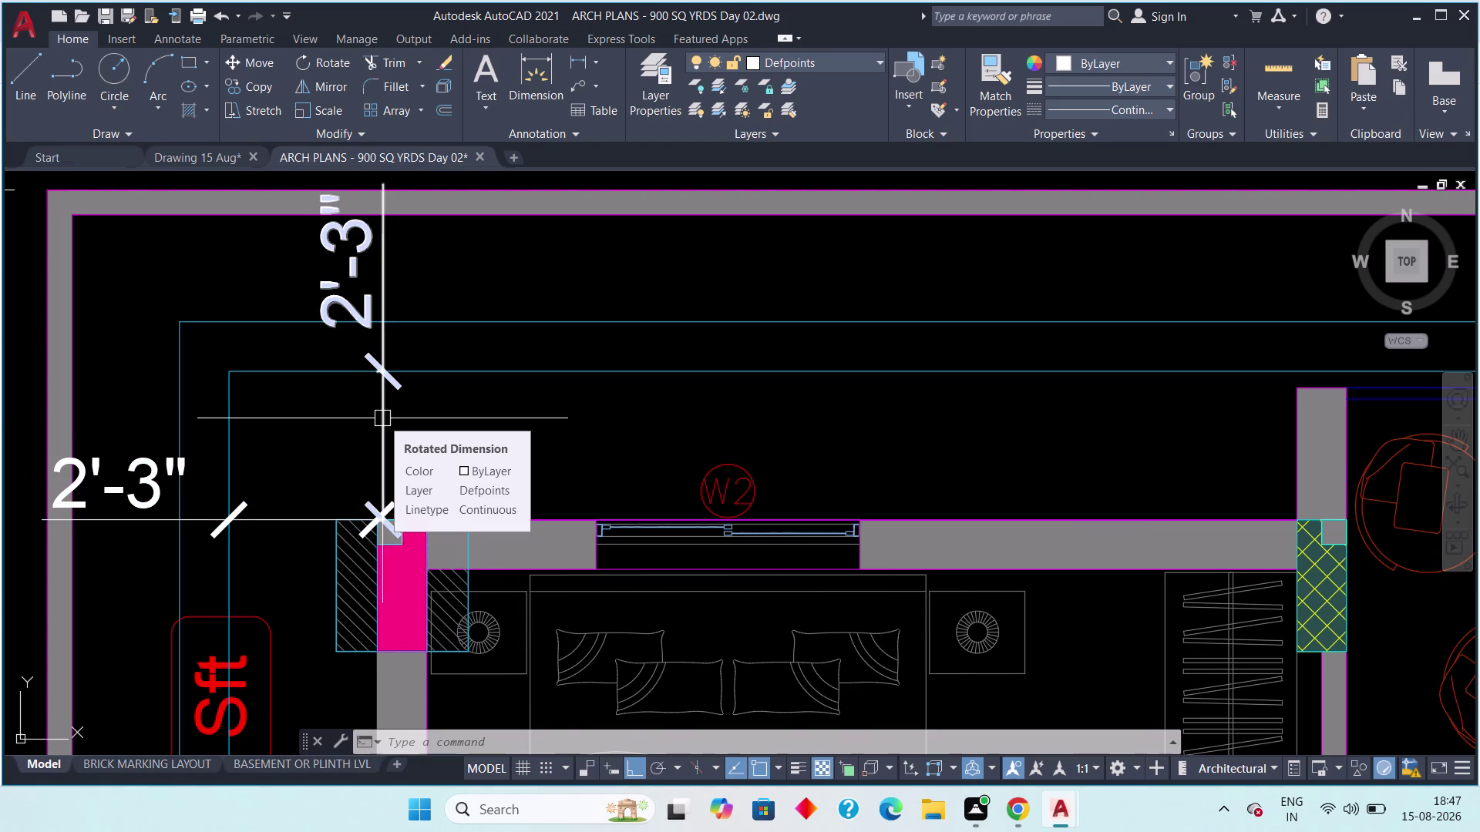
scroll(up, 3)
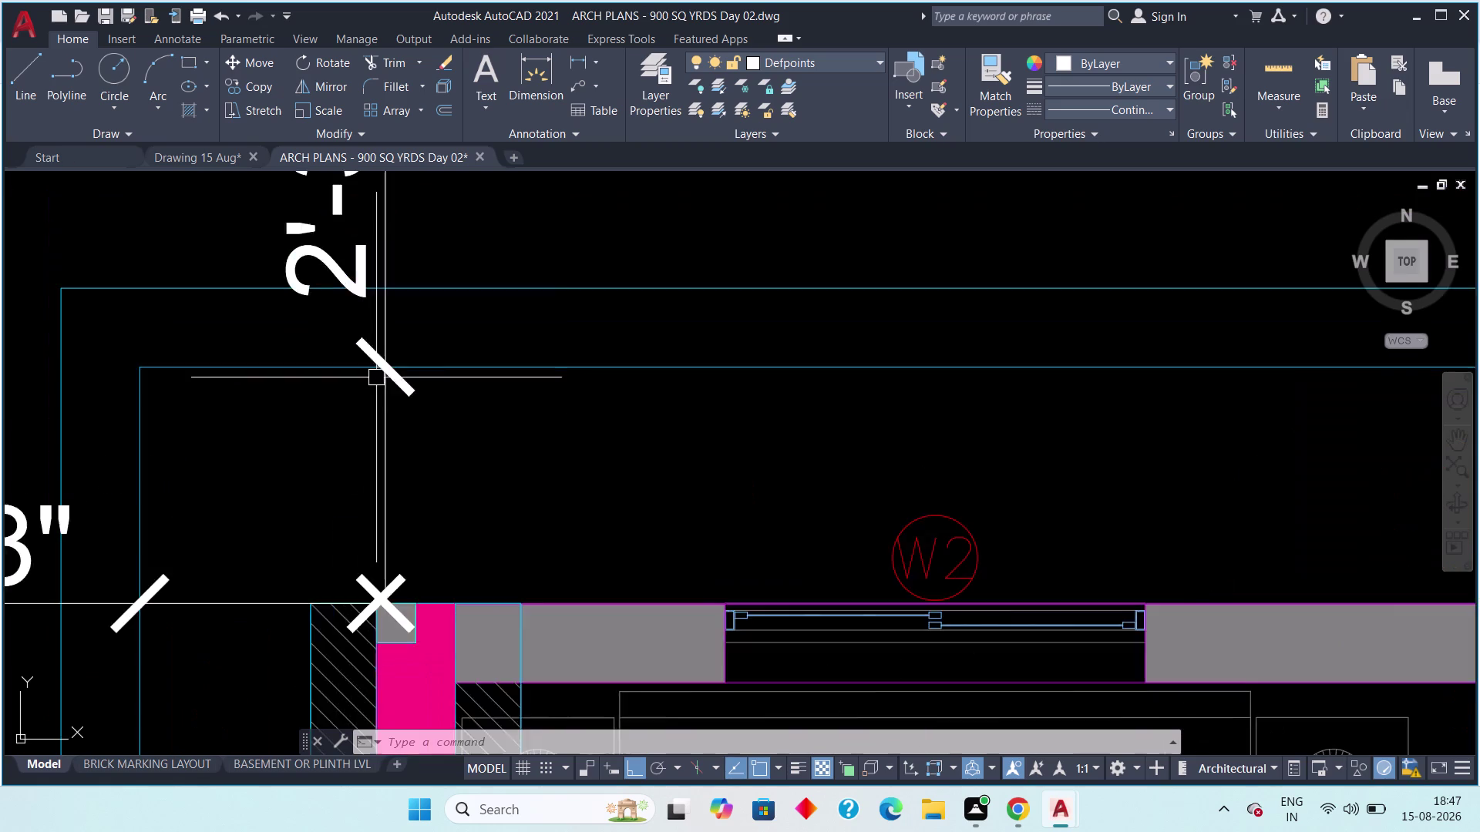
scroll(up, 3)
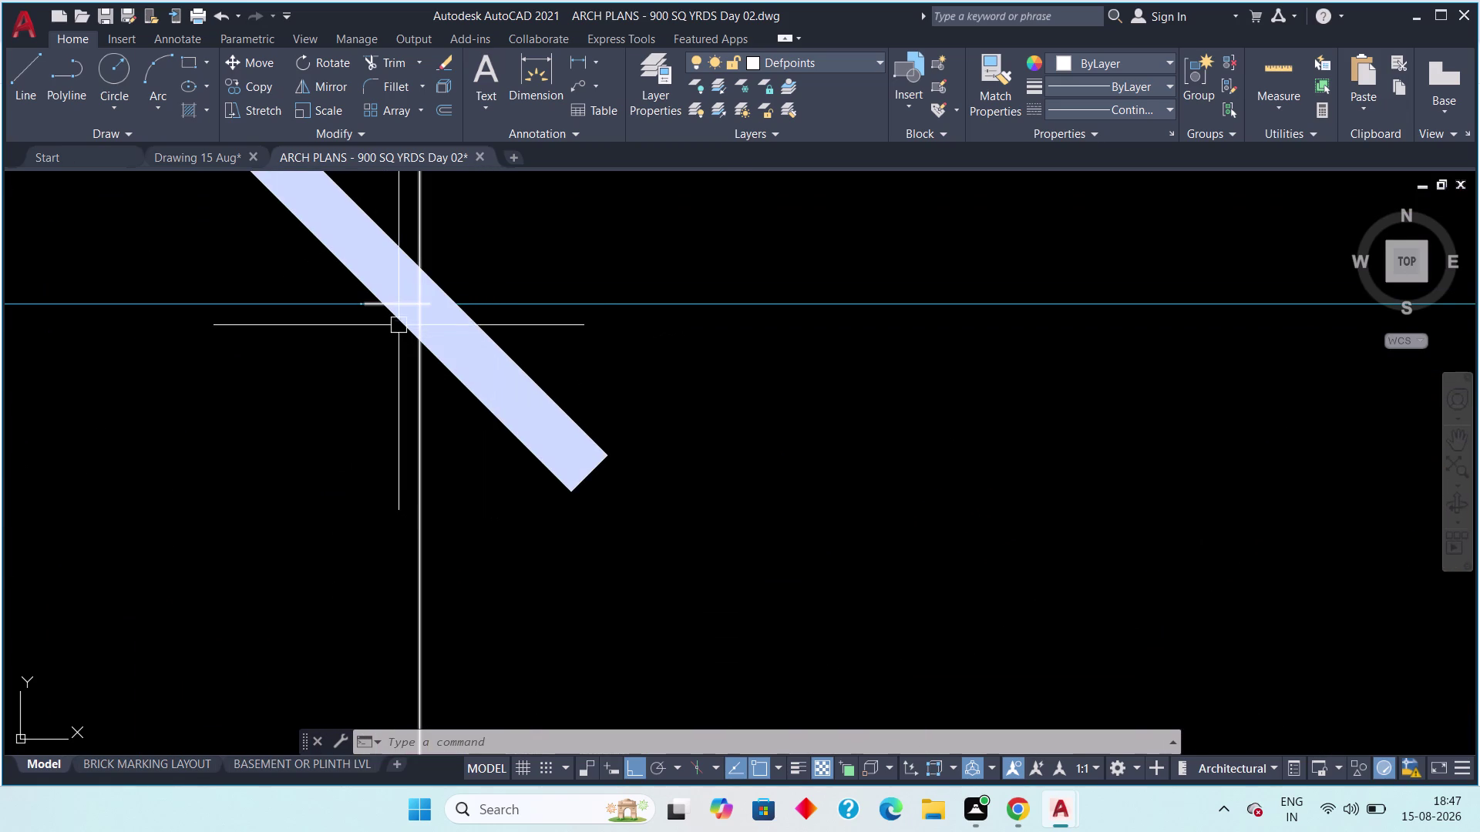
scroll(down, 3)
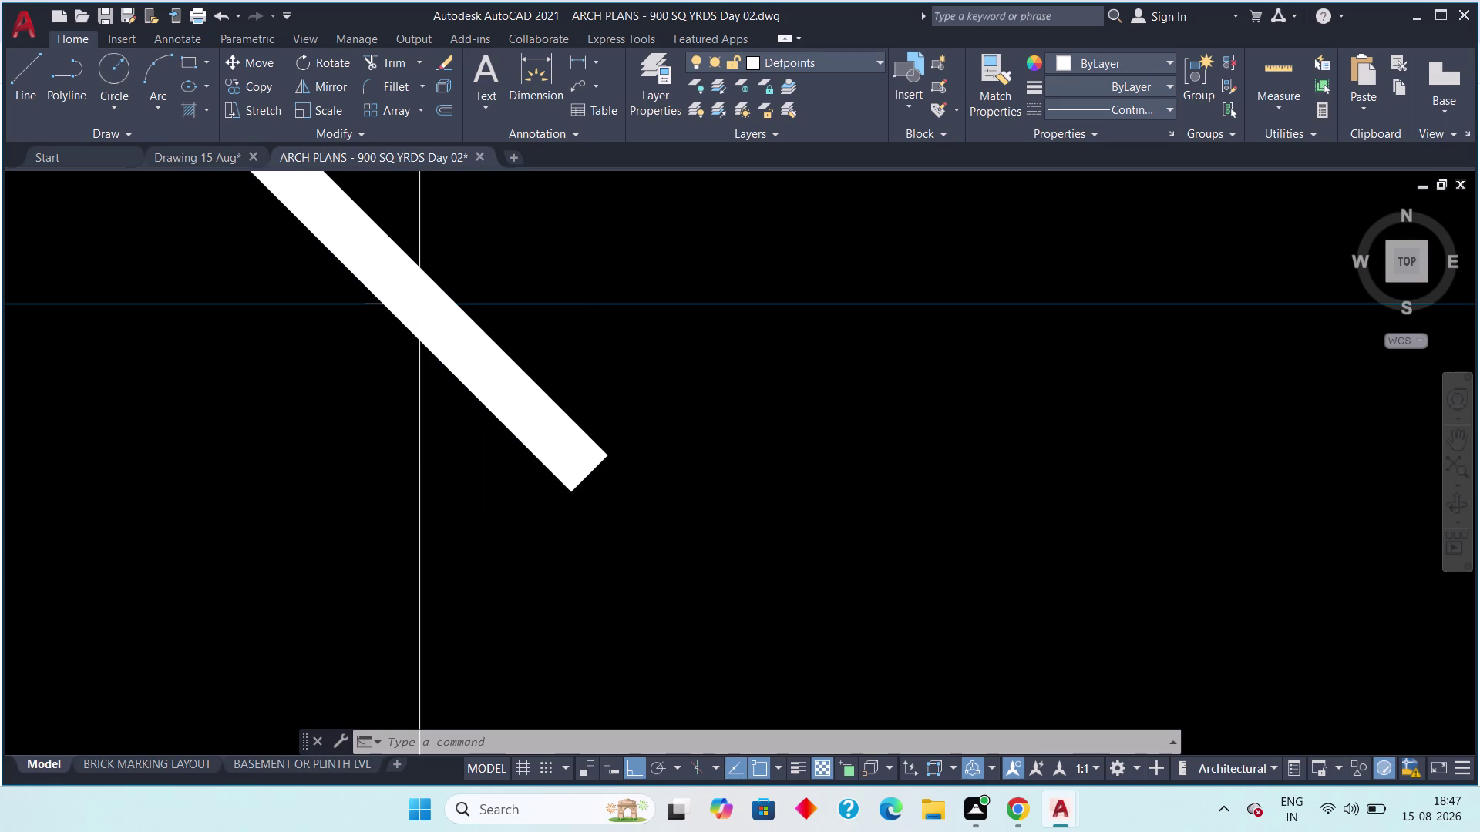
scroll(down, 3)
scroll(up, 3)
scroll(up, 3)
scroll(down, 3)
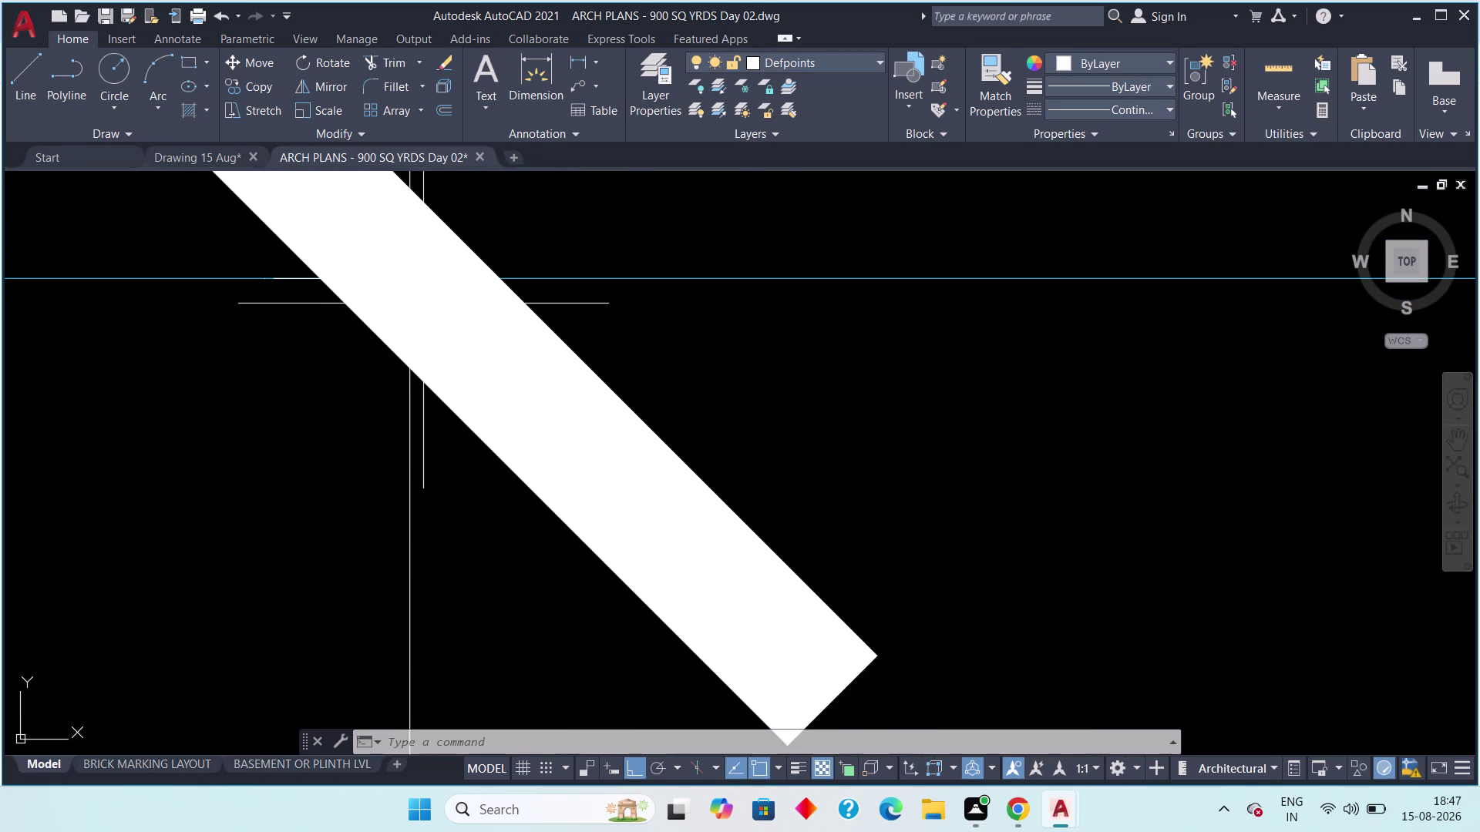
scroll(up, 3)
scroll(up, 3)
scroll(up, 3)
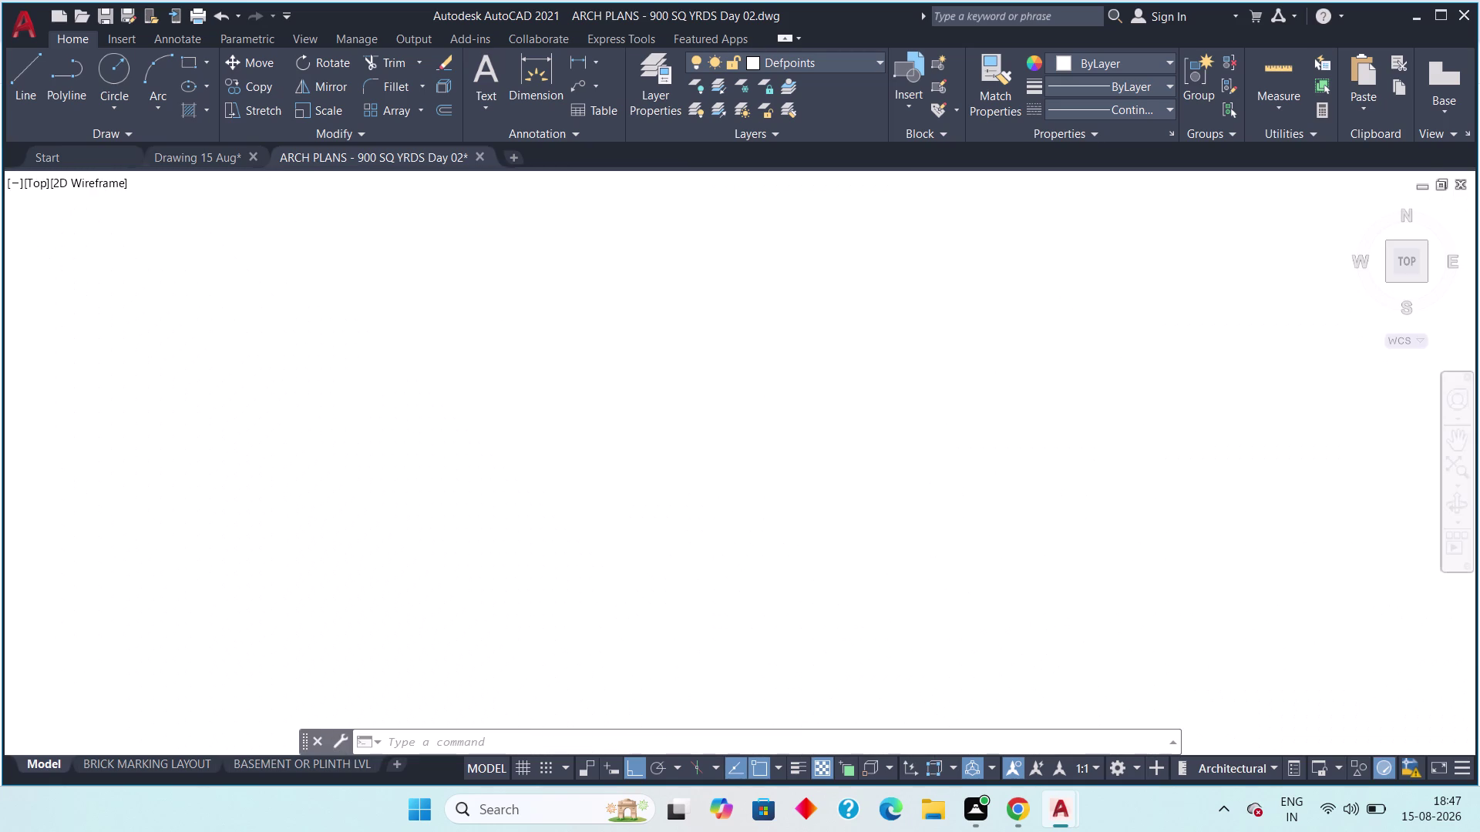
scroll(up, 3)
scroll(down, 3)
scroll(down, 3)
scroll(down, 3)
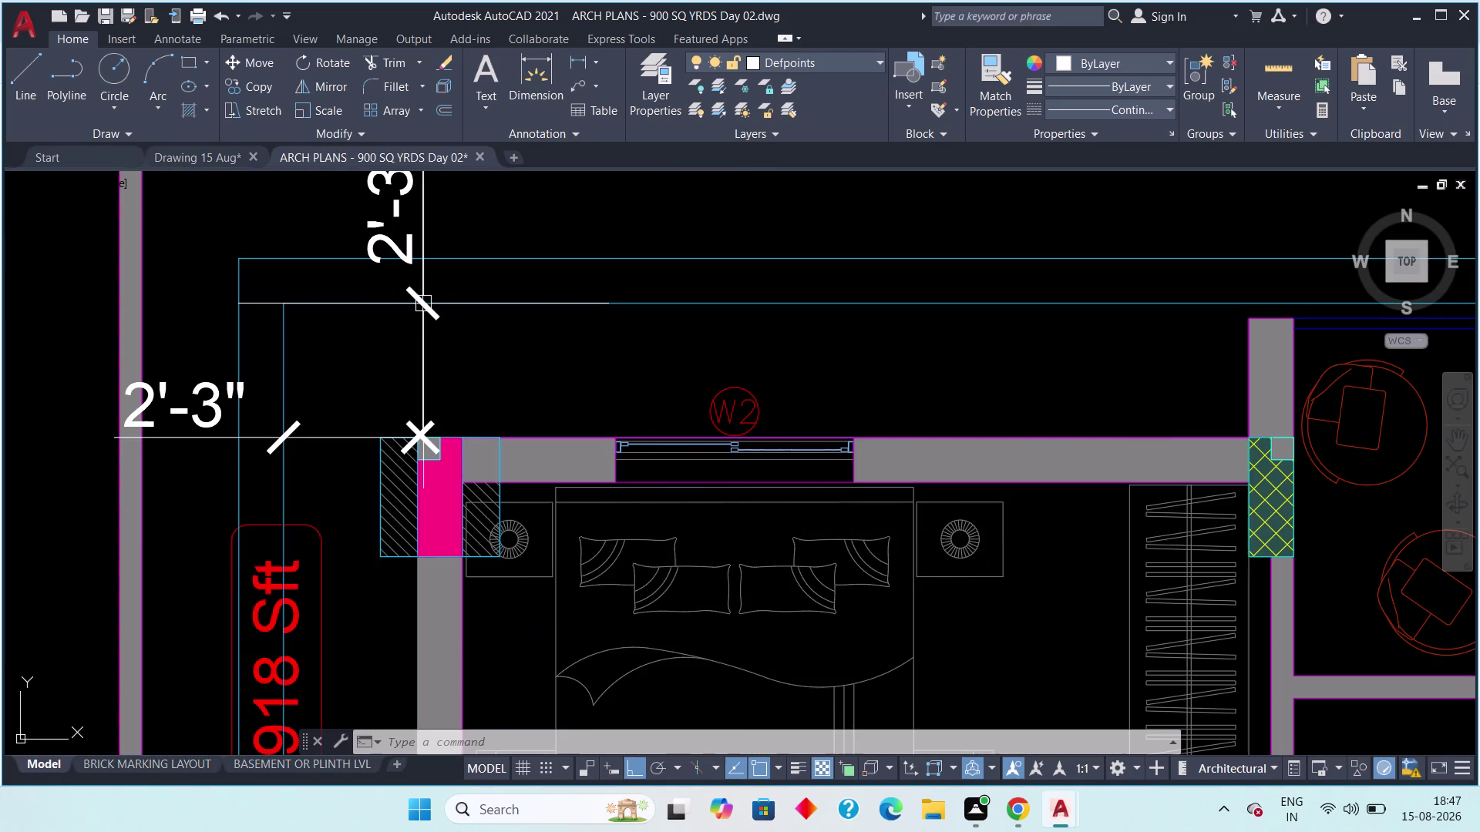
scroll(down, 3)
Zoom in on the bedroom wall and the dimensioned corner.
middle_drag(422, 308, 424, 374)
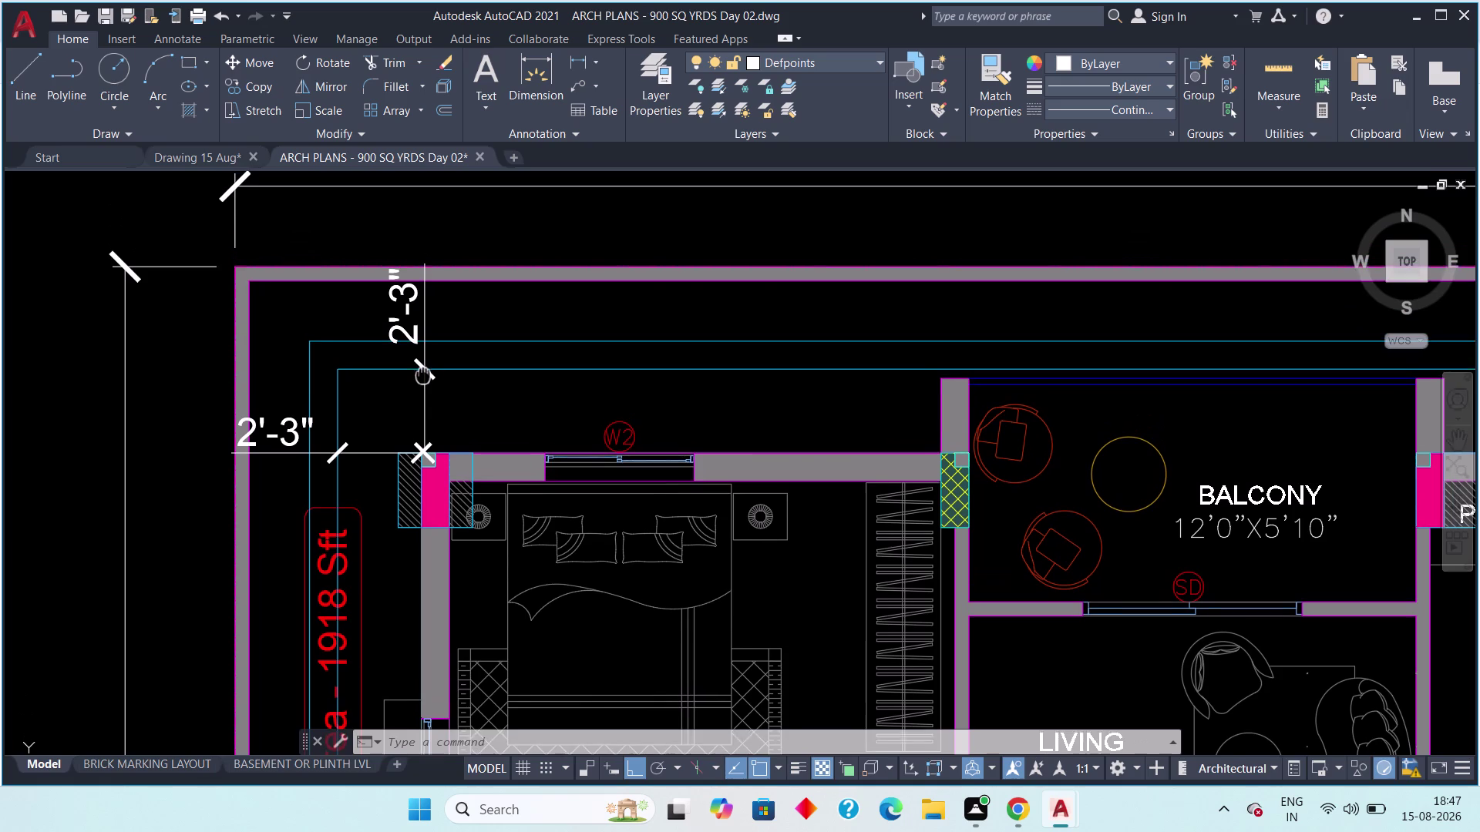
middle_drag(423, 374, 416, 393)
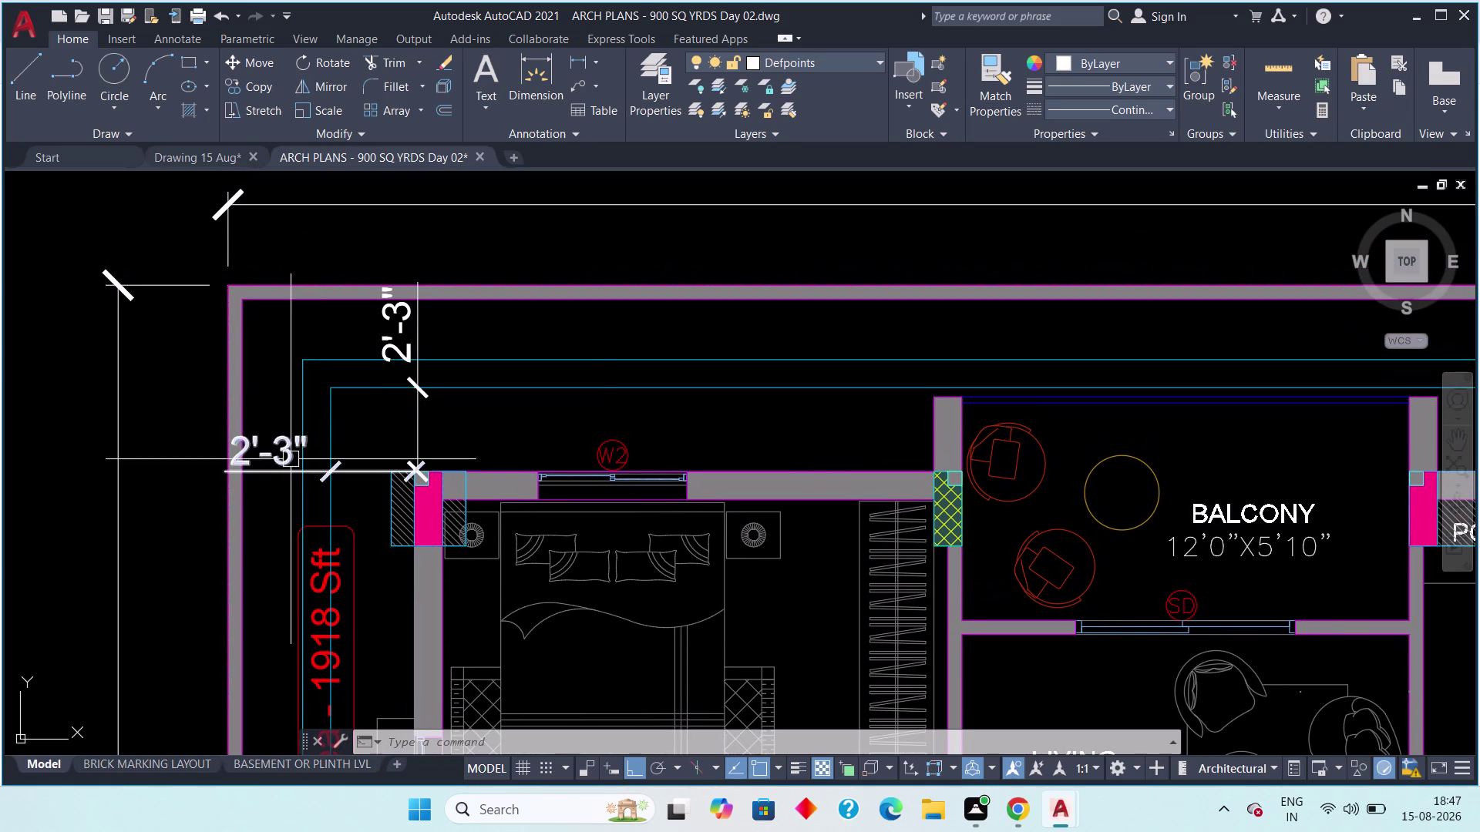
scroll(up, 3)
middle_drag(299, 468, 382, 501)
scroll(up, 3)
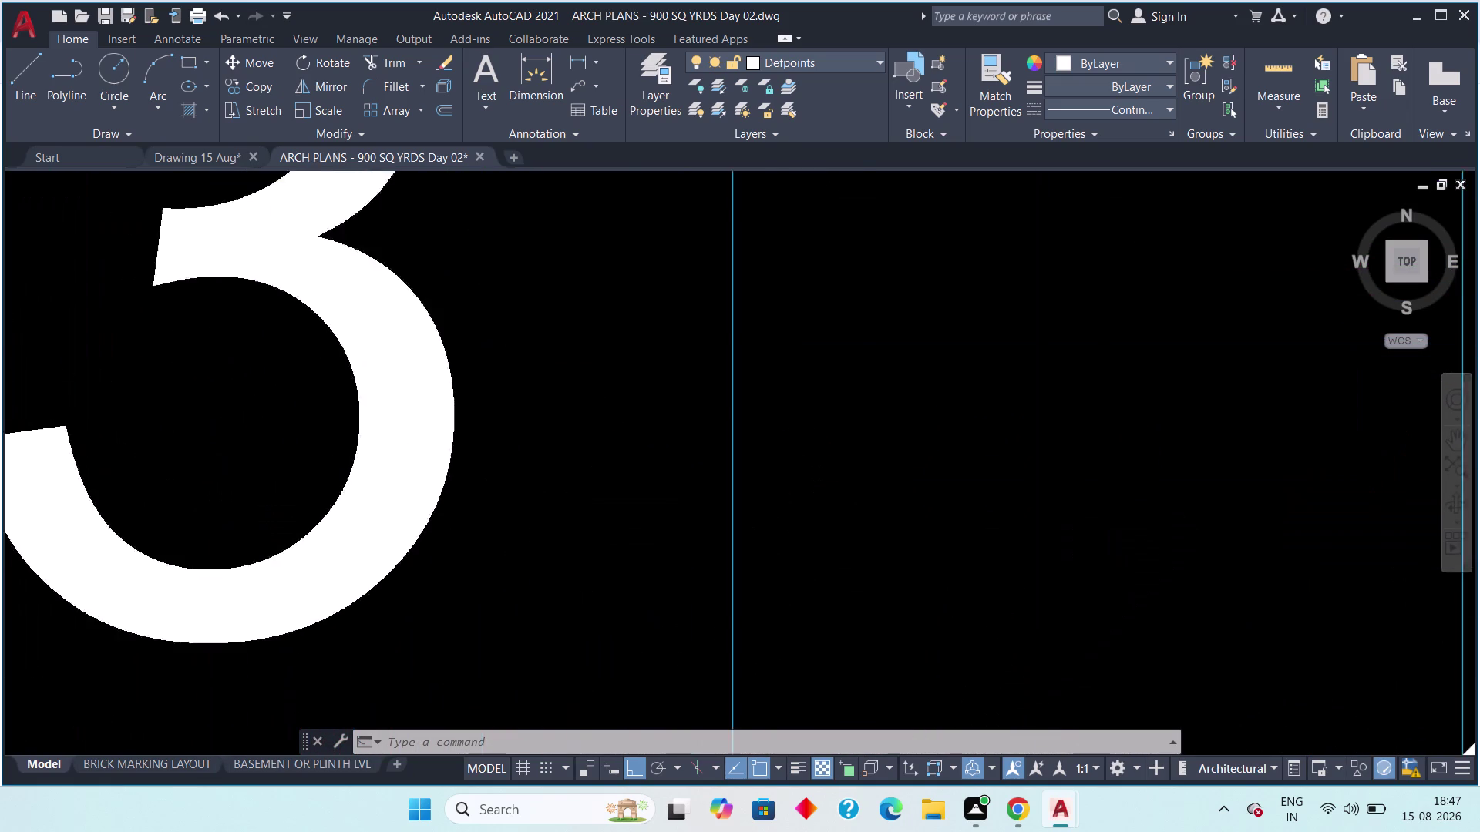
scroll(up, 3)
middle_drag(475, 453, 372, 421)
scroll(up, 3)
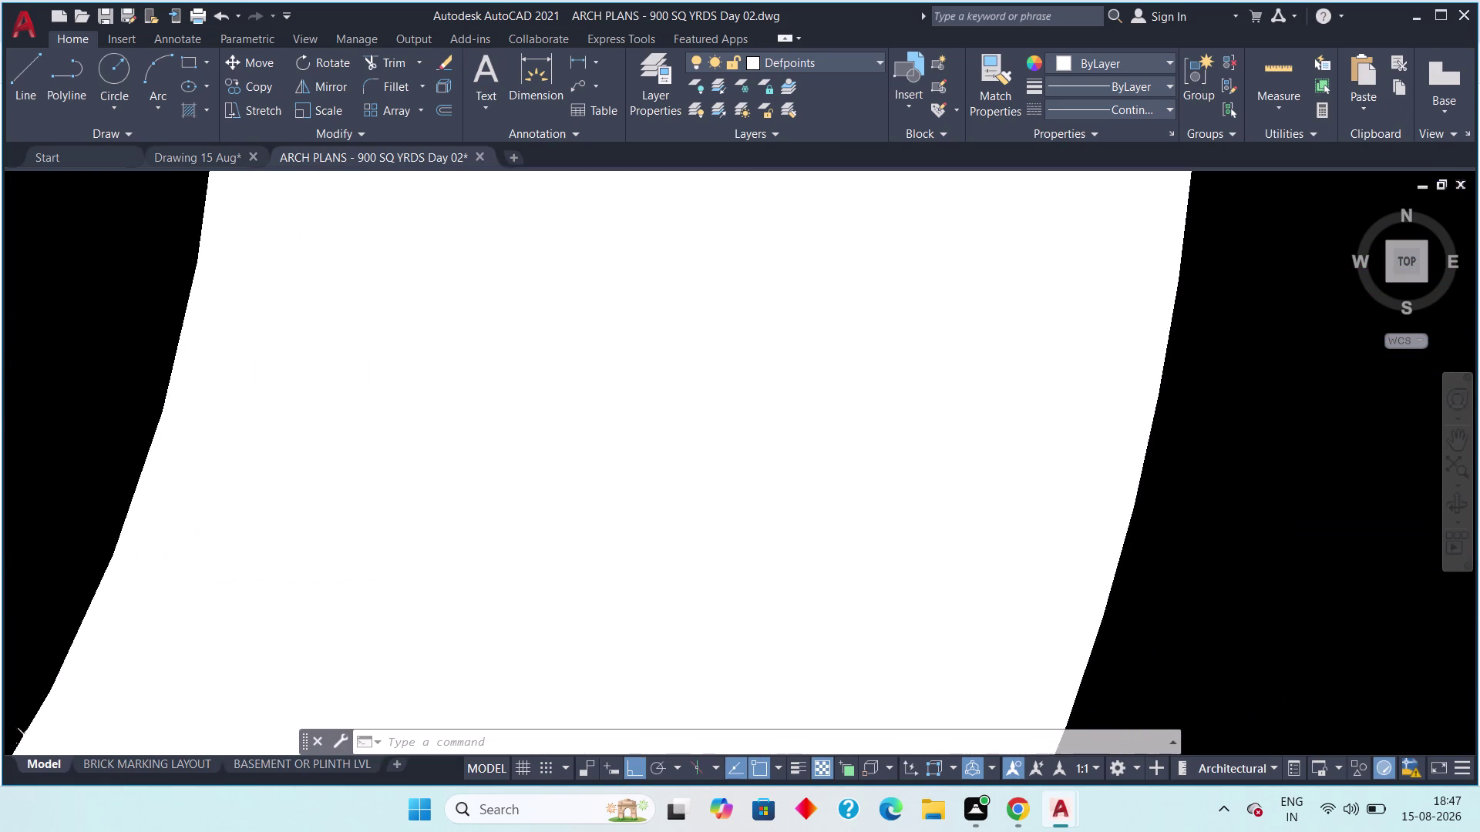
scroll(up, 3)
scroll(up, 3)
scroll(down, 3)
scroll(down, 3)
scroll(down, 3)
scroll(down, 3)
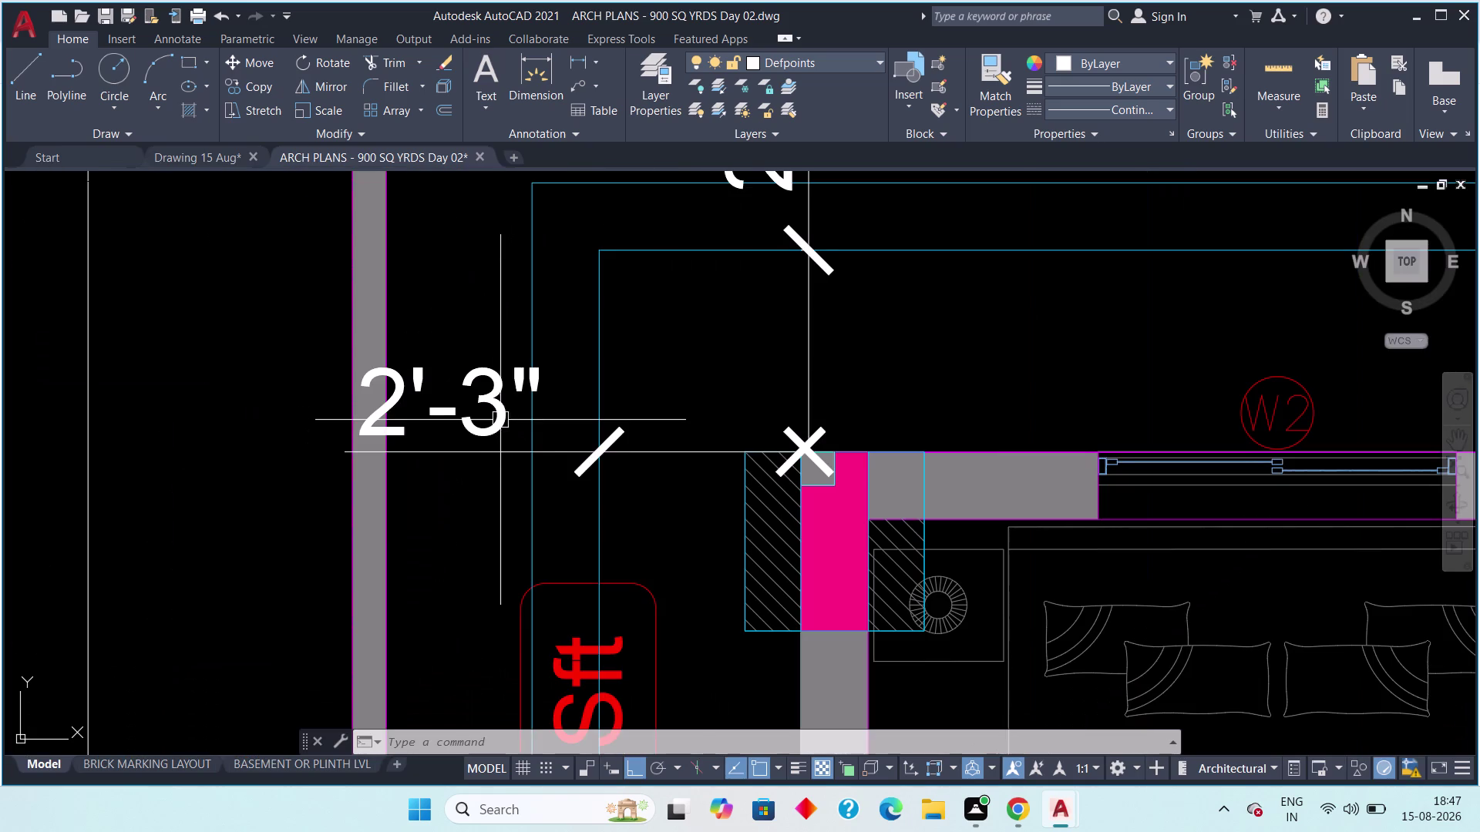
Zoom closely on the W2 window corner, pink wall corner and bedside lamp.
middle_drag(604, 451, 349, 419)
scroll(up, 3)
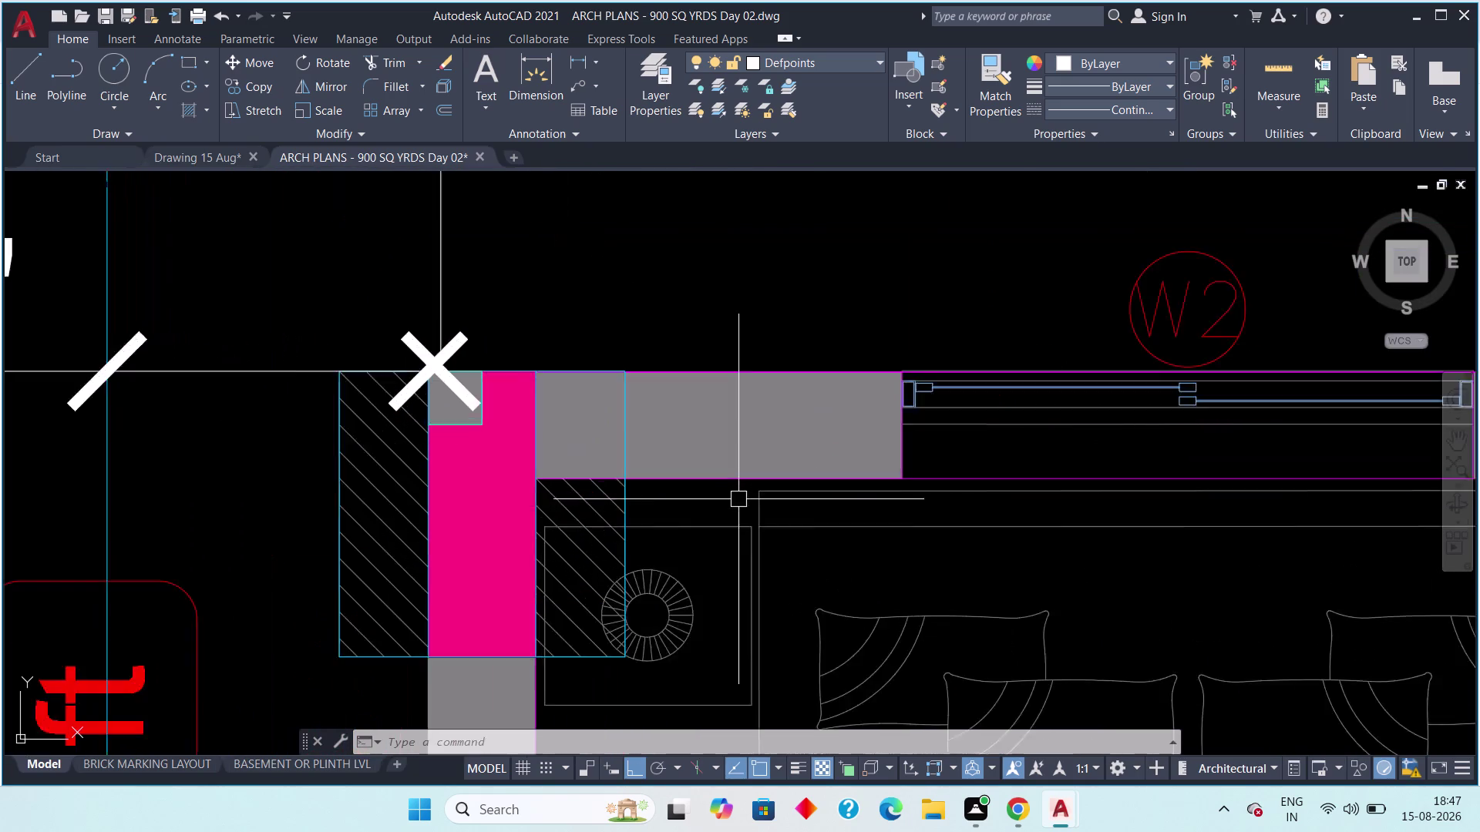
scroll(up, 3)
middle_drag(589, 397, 699, 422)
scroll(up, 3)
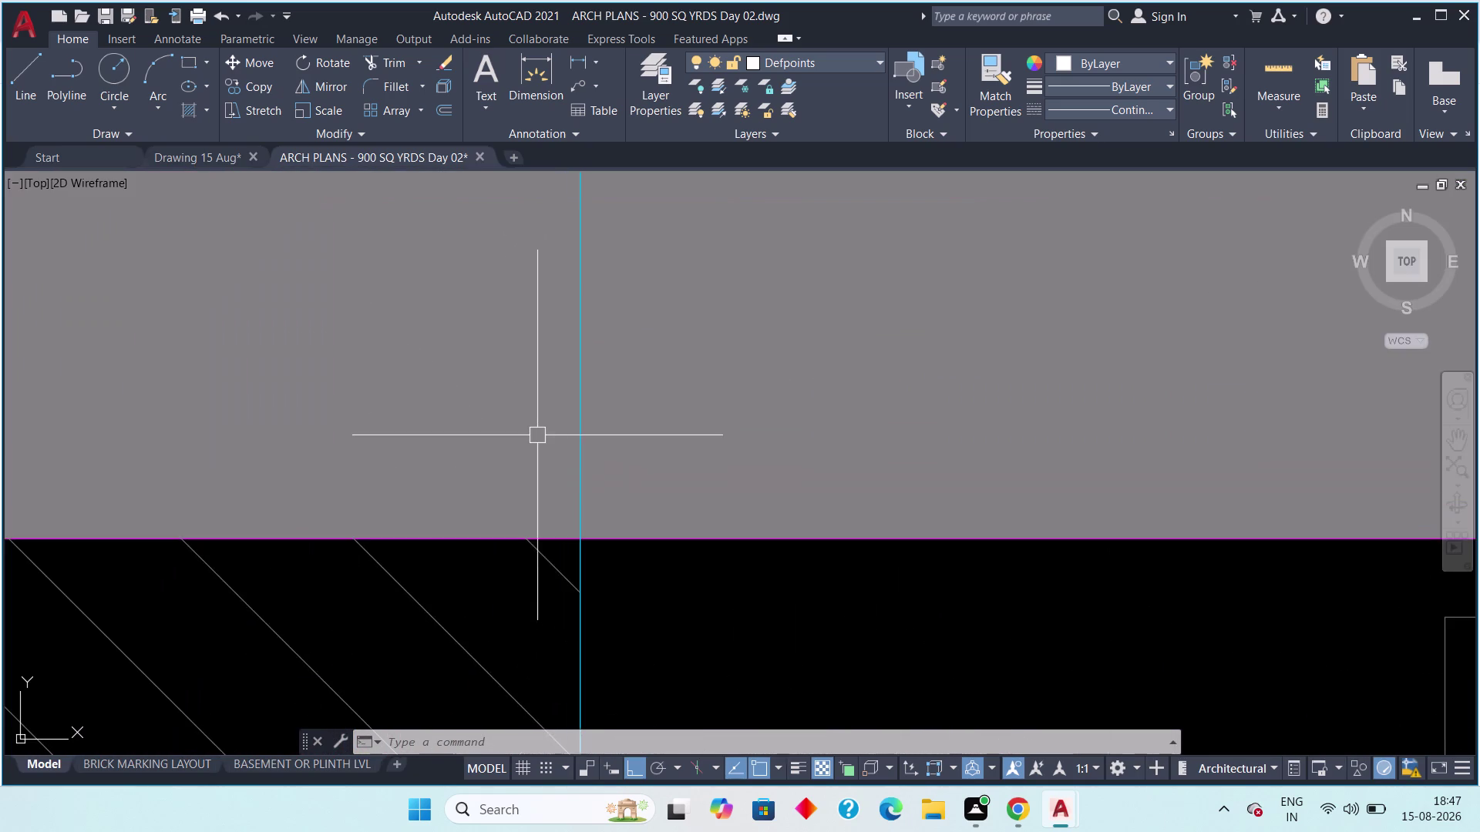
scroll(up, 3)
scroll(up, 3)
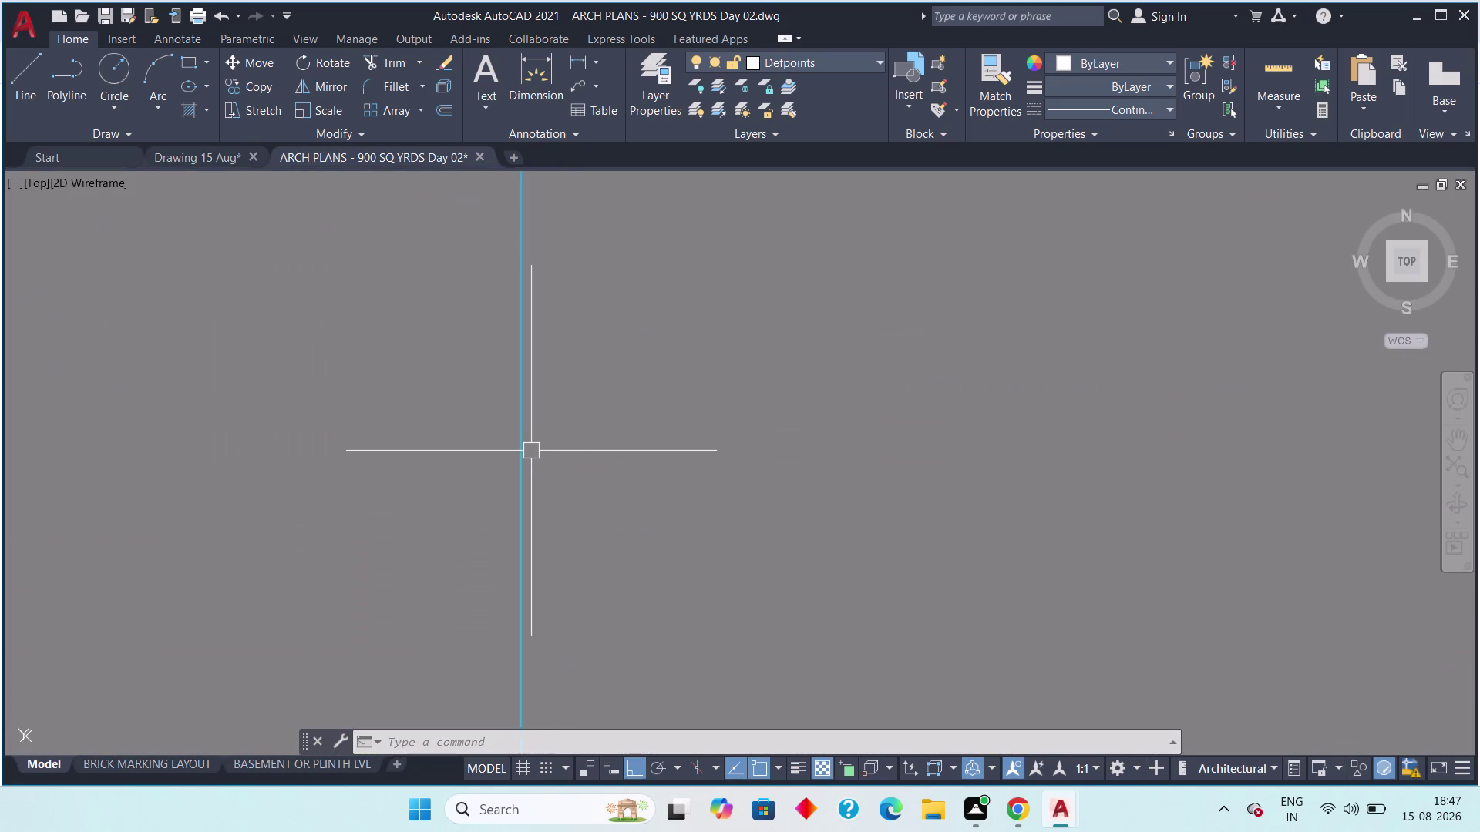
scroll(up, 3)
scroll(up, 3)
scroll(down, 3)
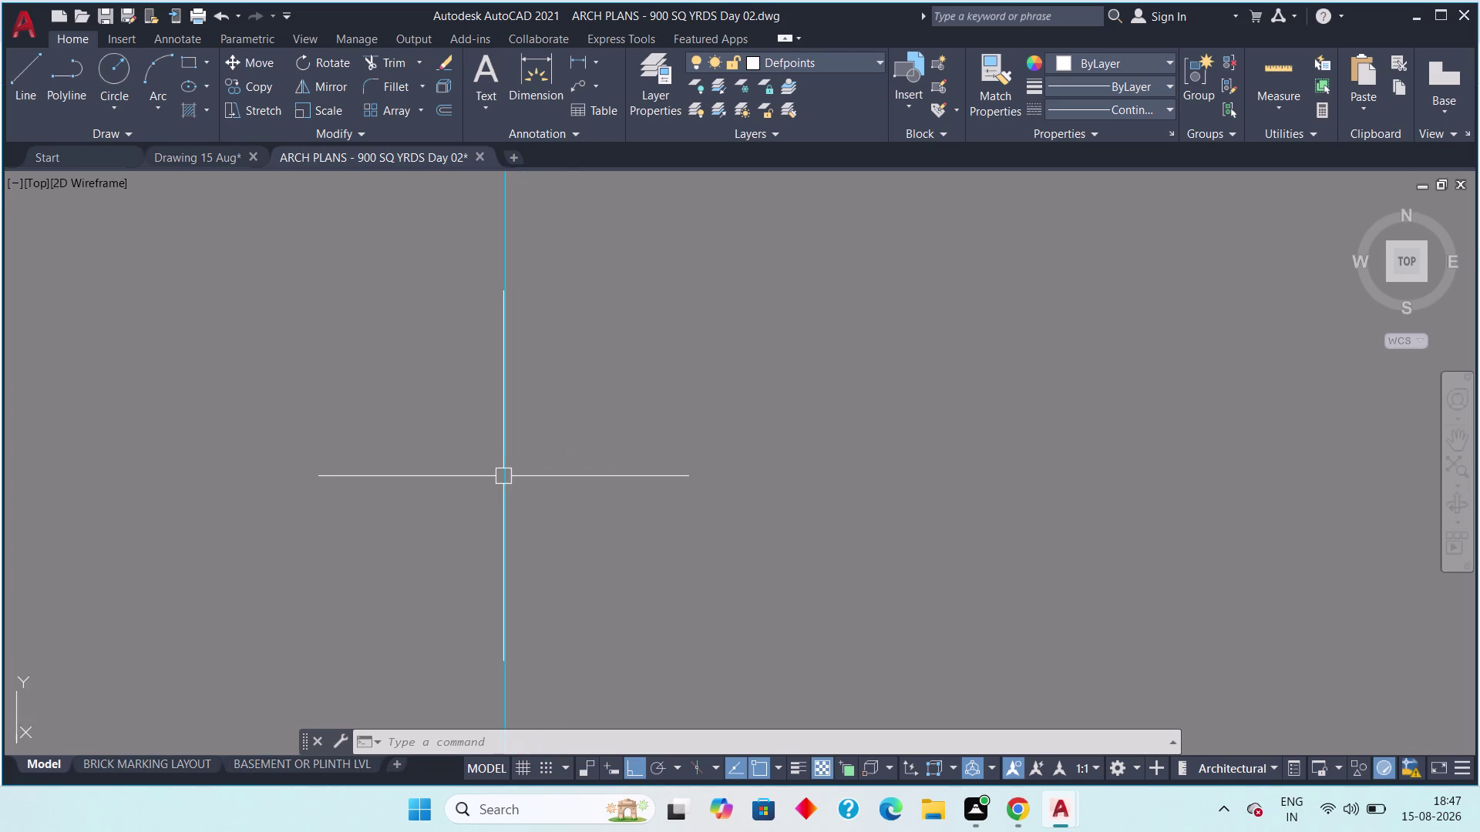
scroll(down, 3)
middle_drag(502, 525, 495, 377)
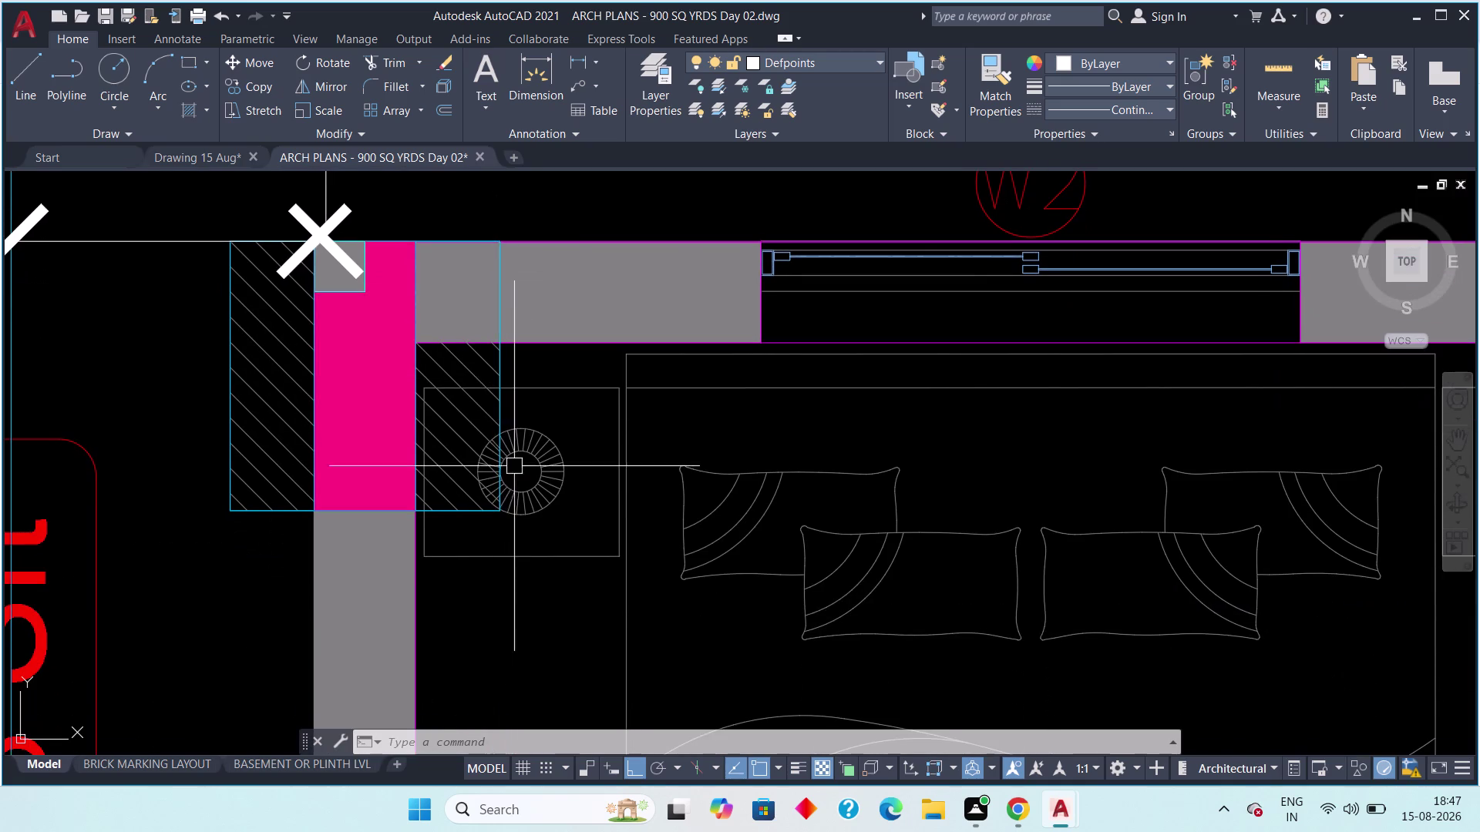
Window-select objects near the bedside lamp and bed twice, cancelling each selection.
click(527, 365)
click(495, 397)
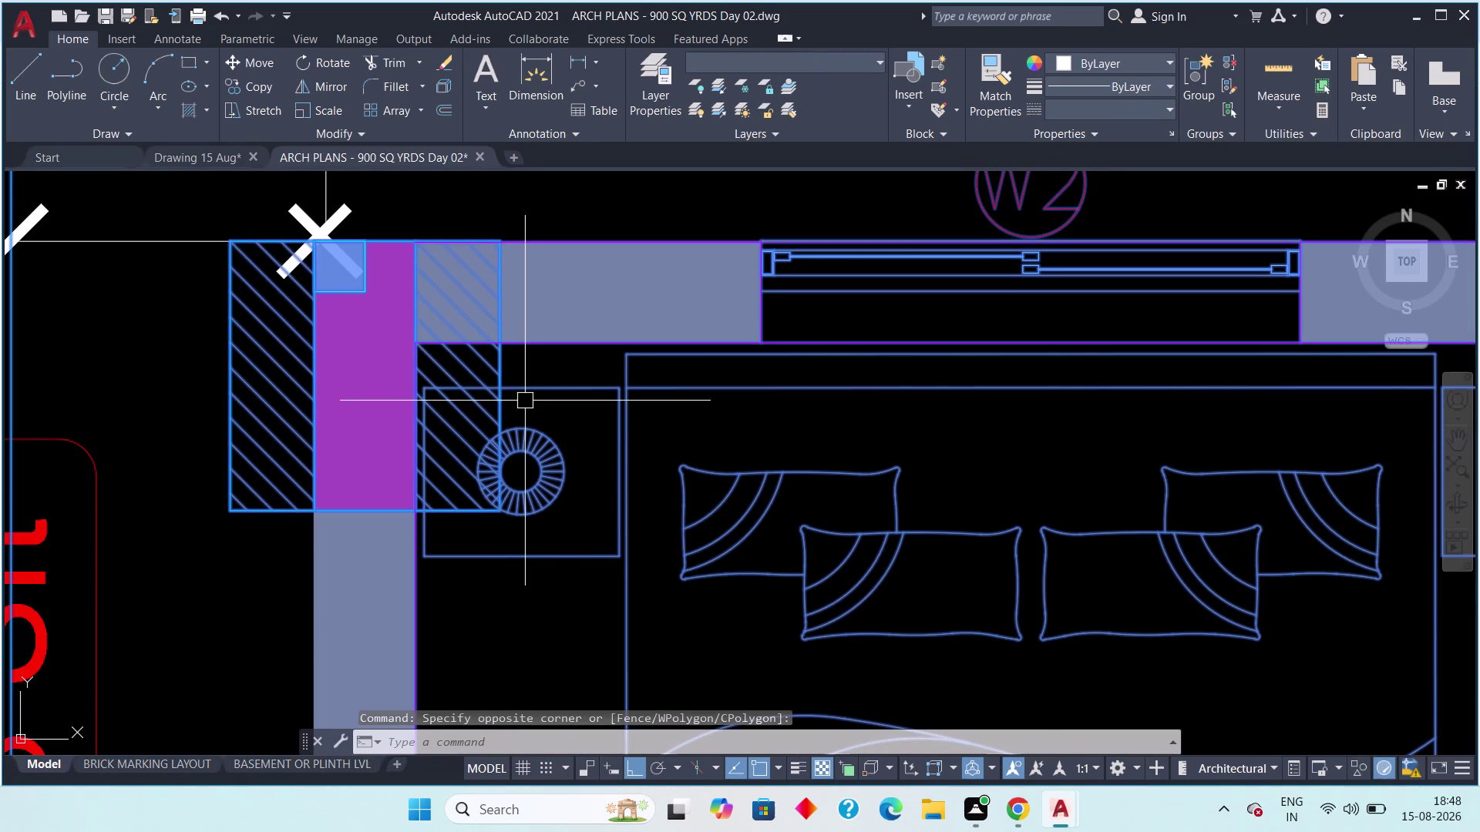
key(Escape)
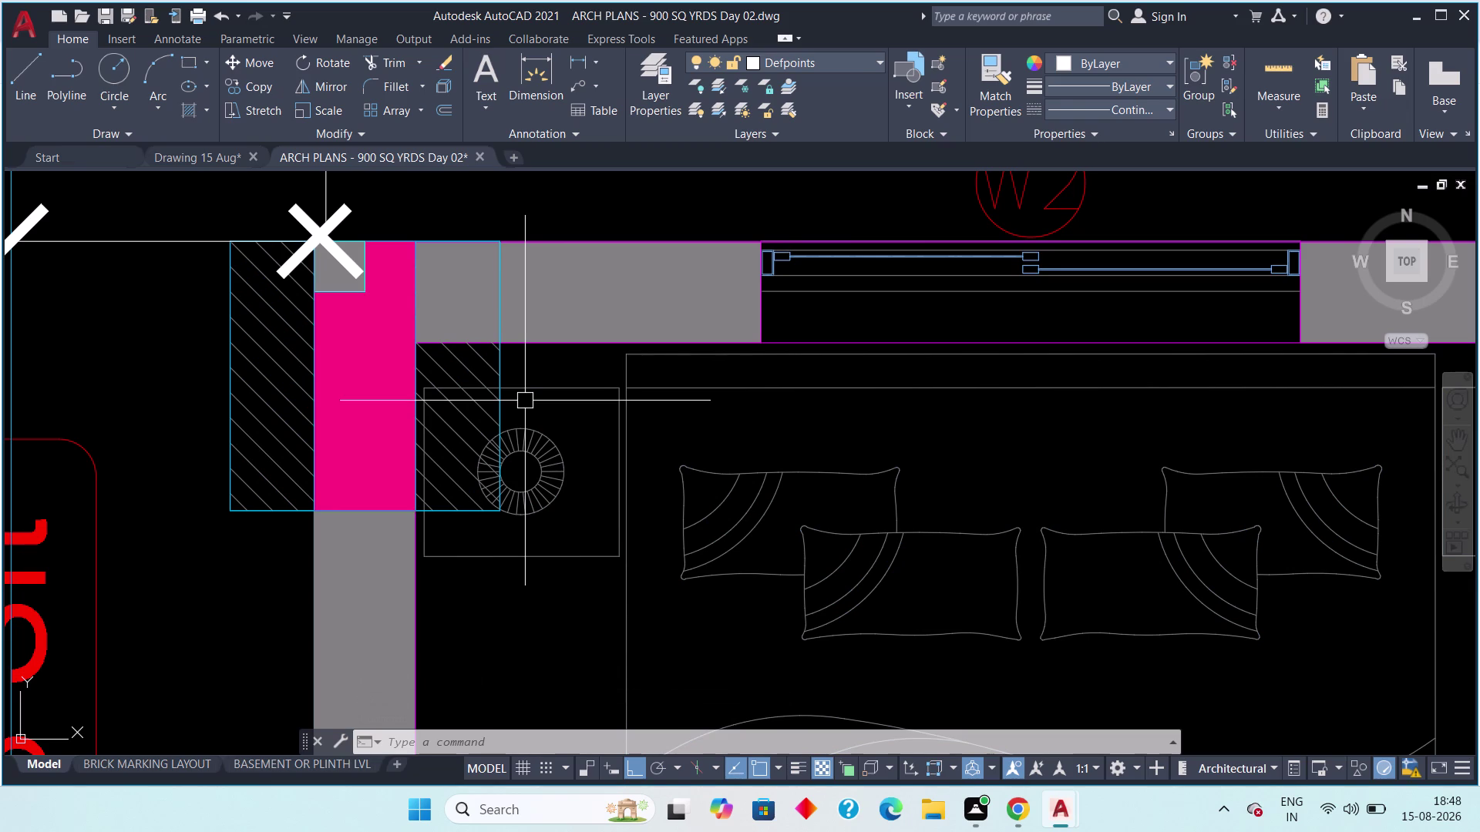
click(578, 431)
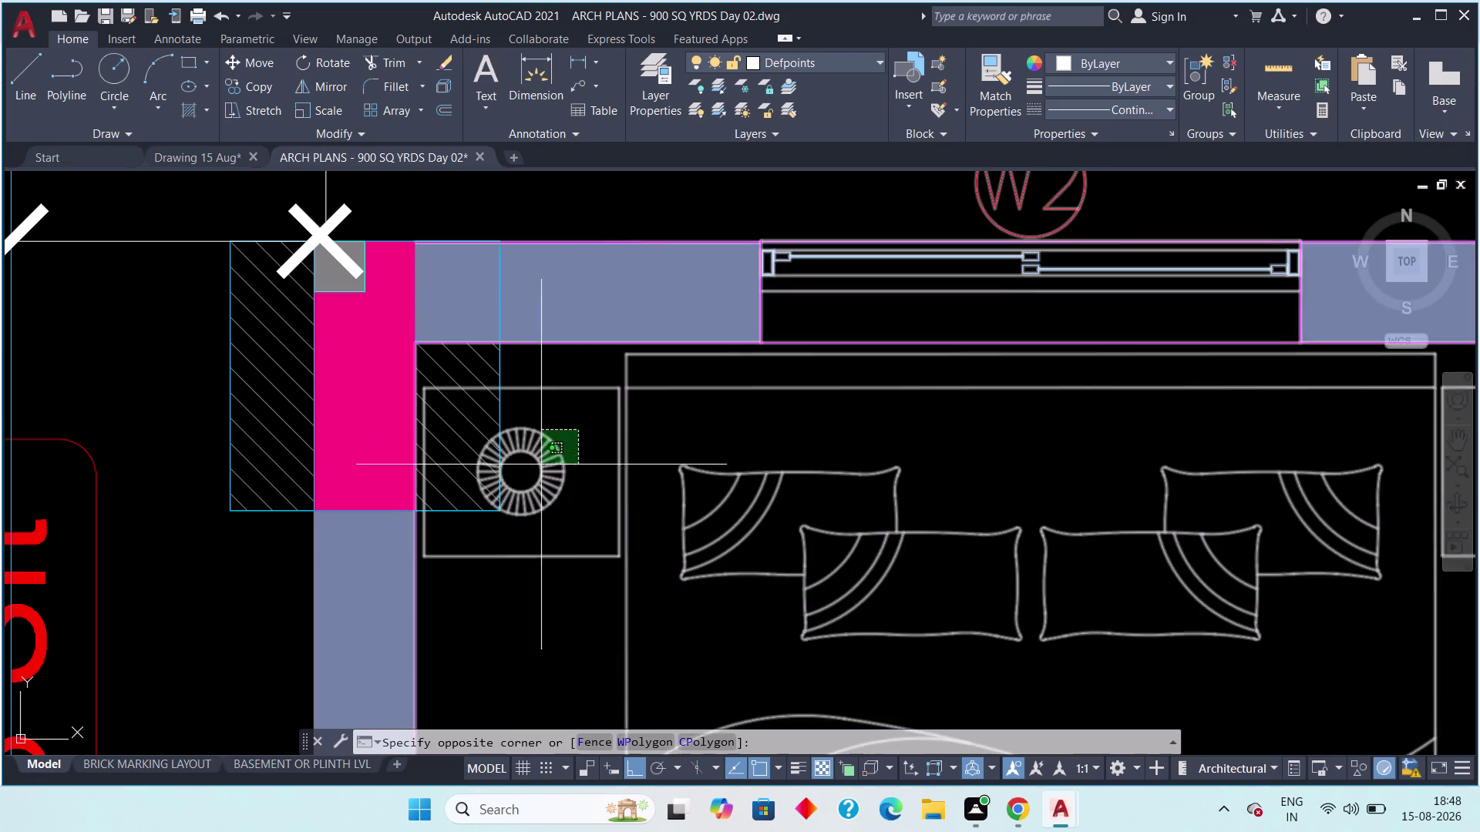
click(541, 465)
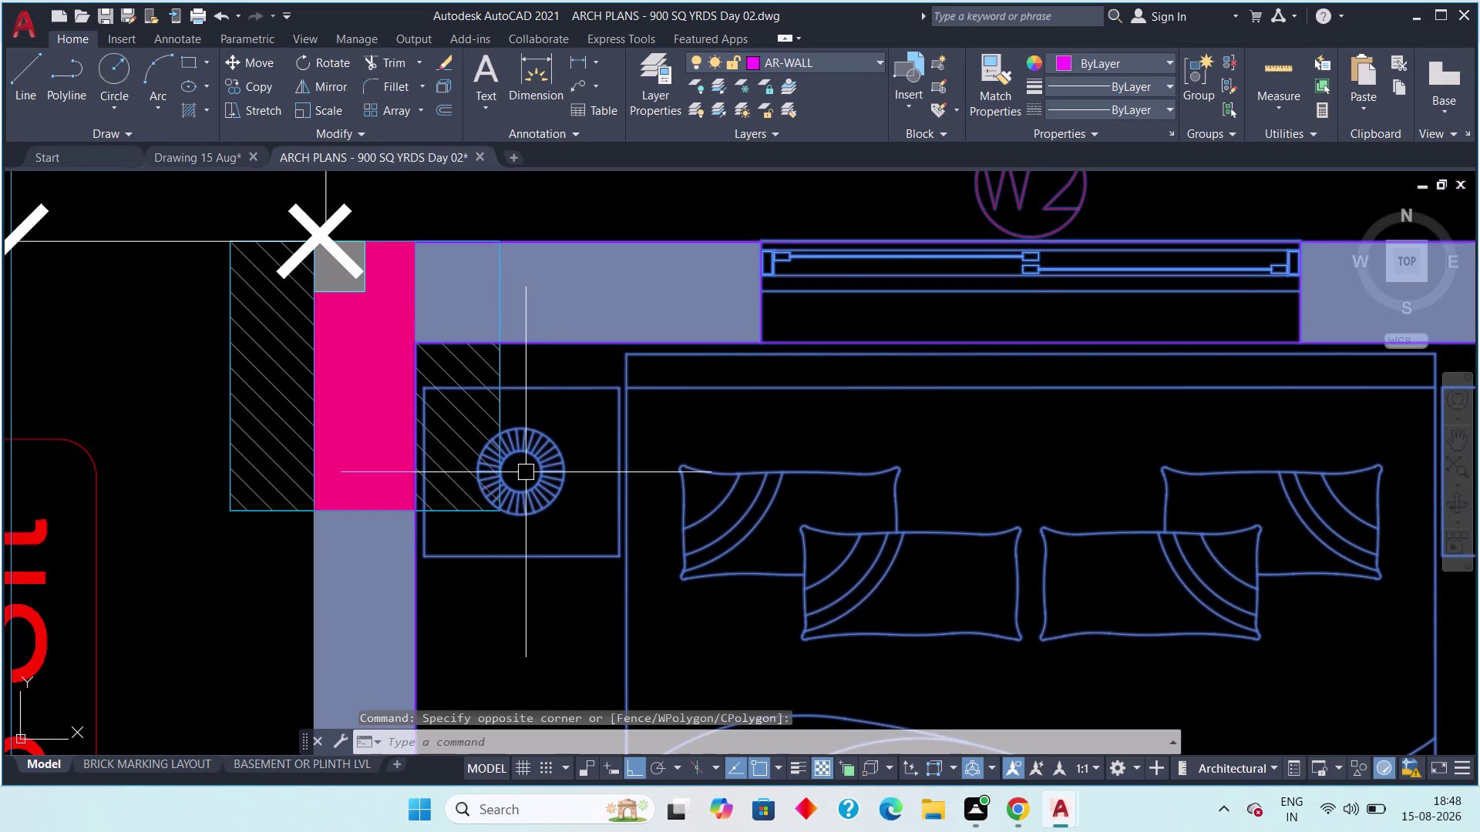
key(Escape)
scroll(down, 3)
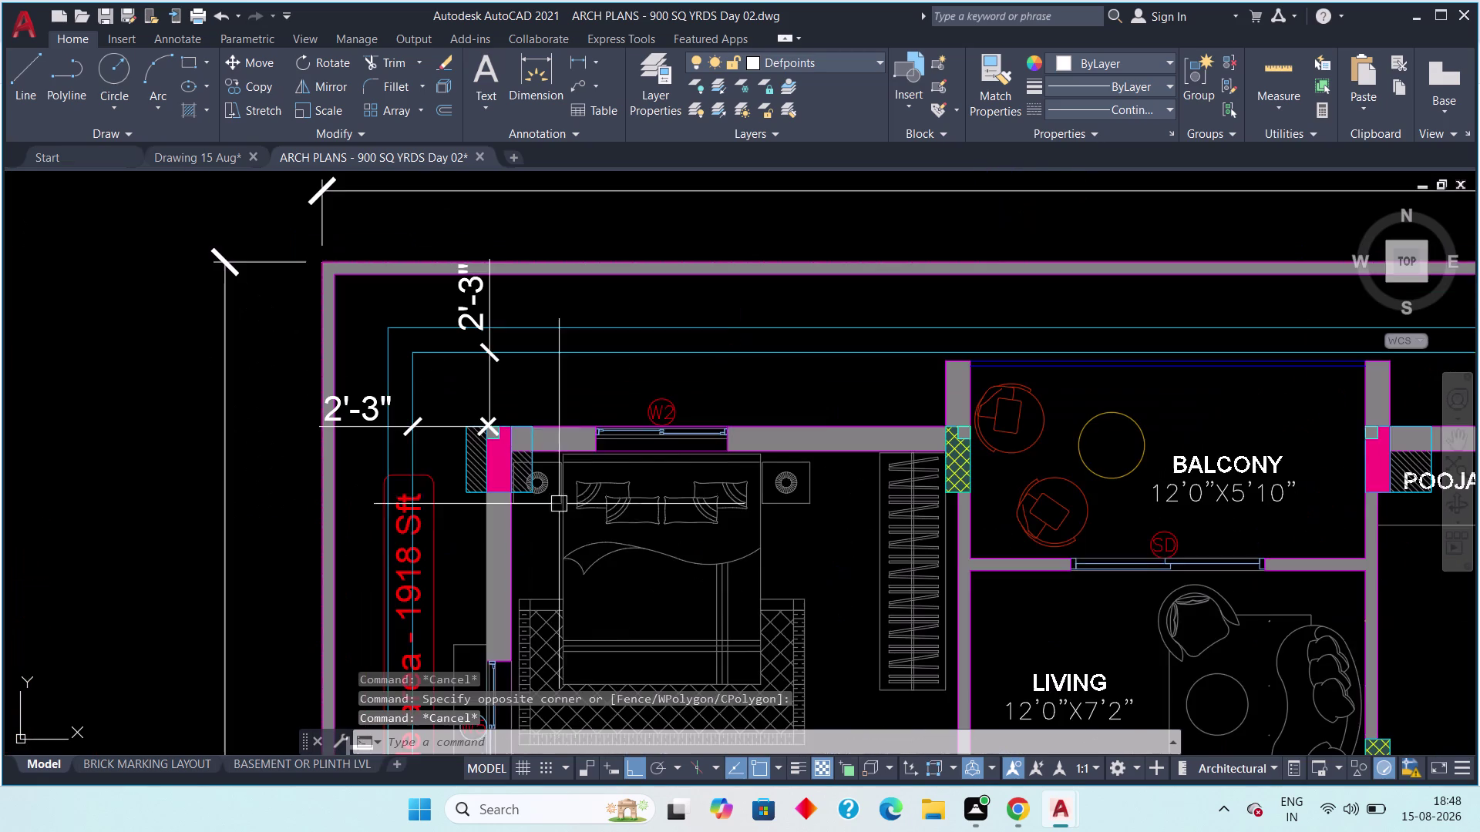
Pan along the balcony side and reposition the full Day 02 plan in view.
middle_drag(690, 554, 355, 536)
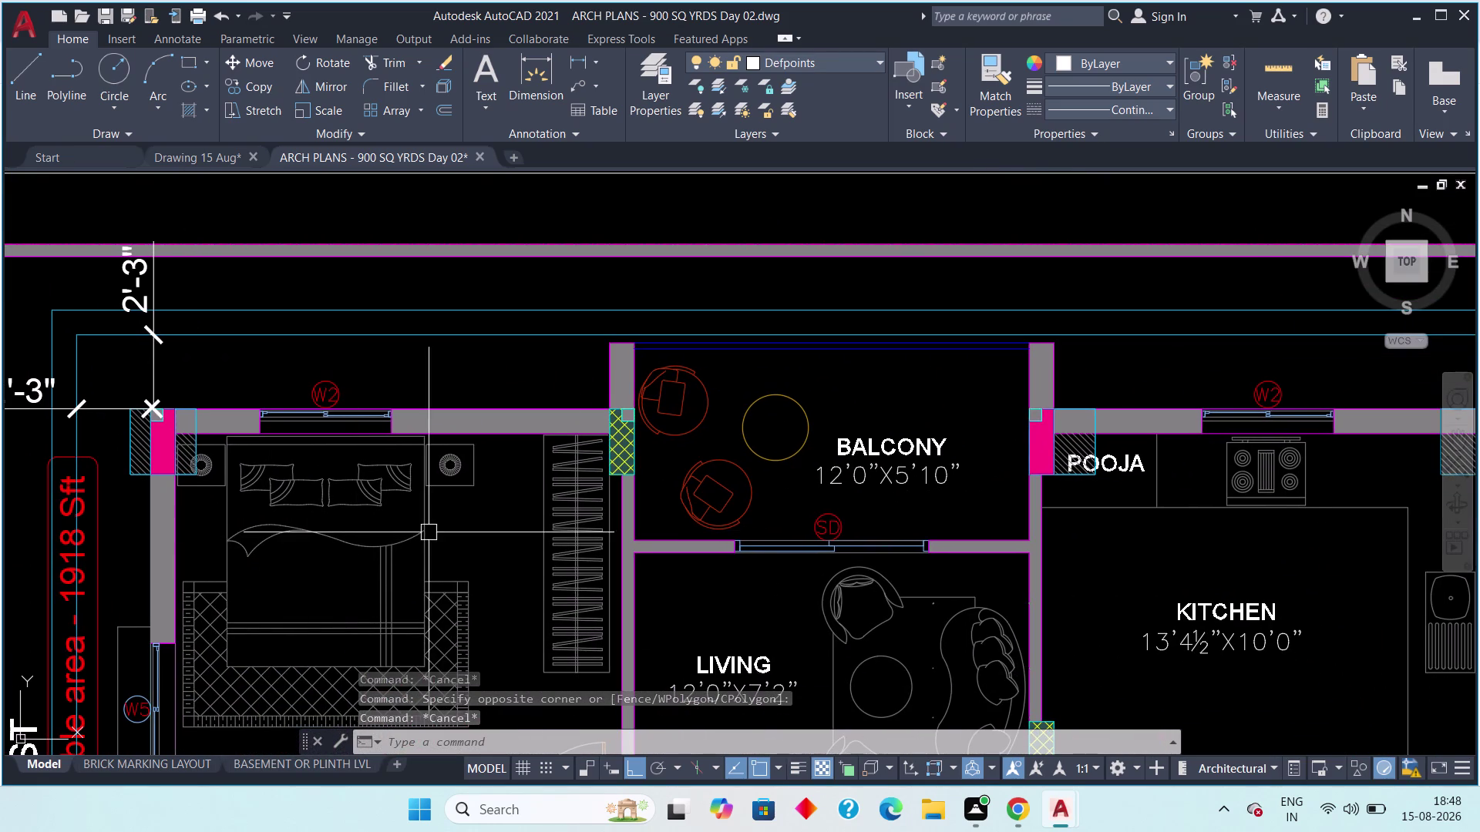
middle_drag(673, 501, 597, 533)
scroll(up, 3)
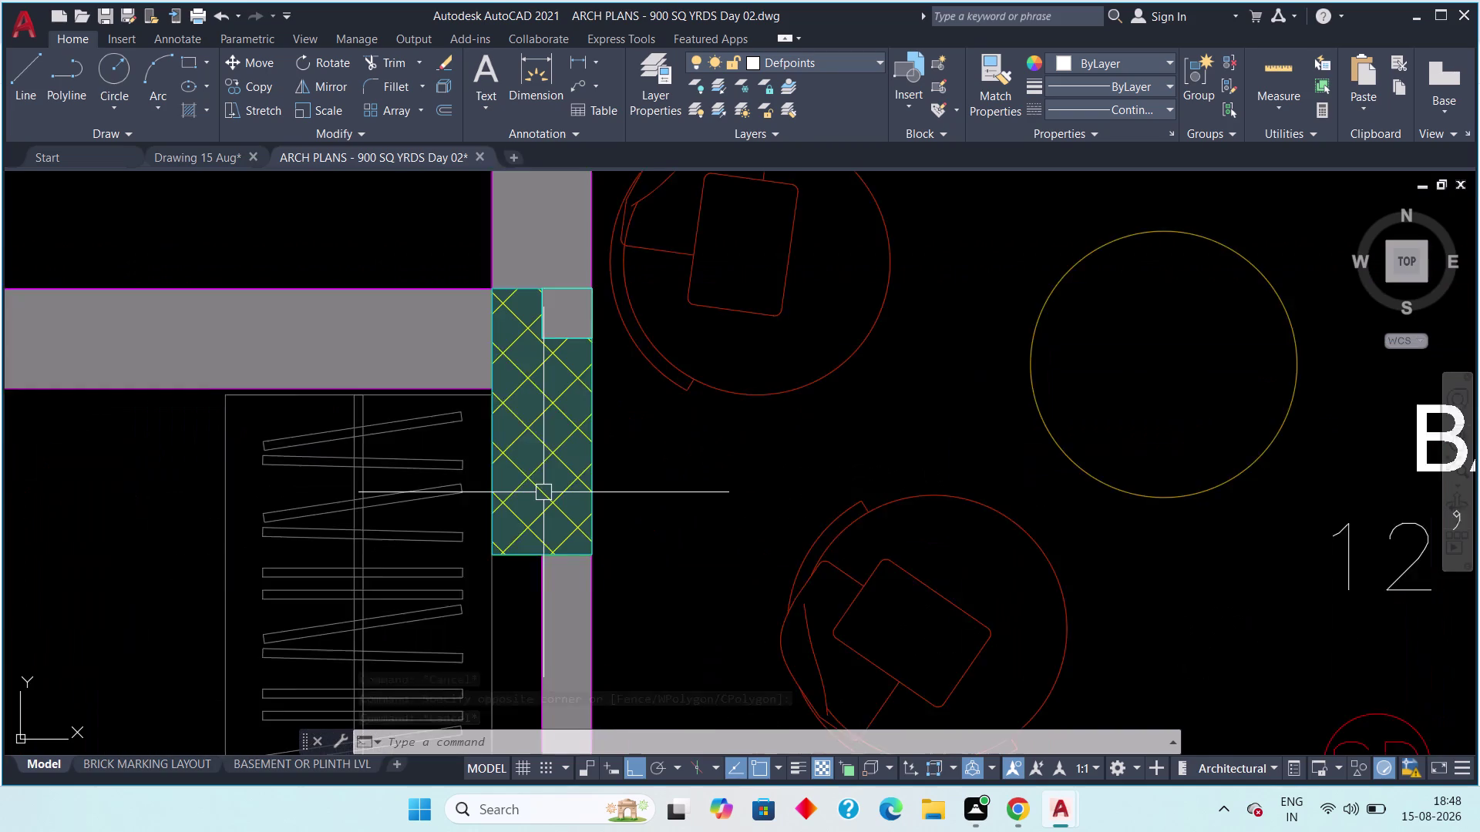
scroll(up, 3)
scroll(down, 3)
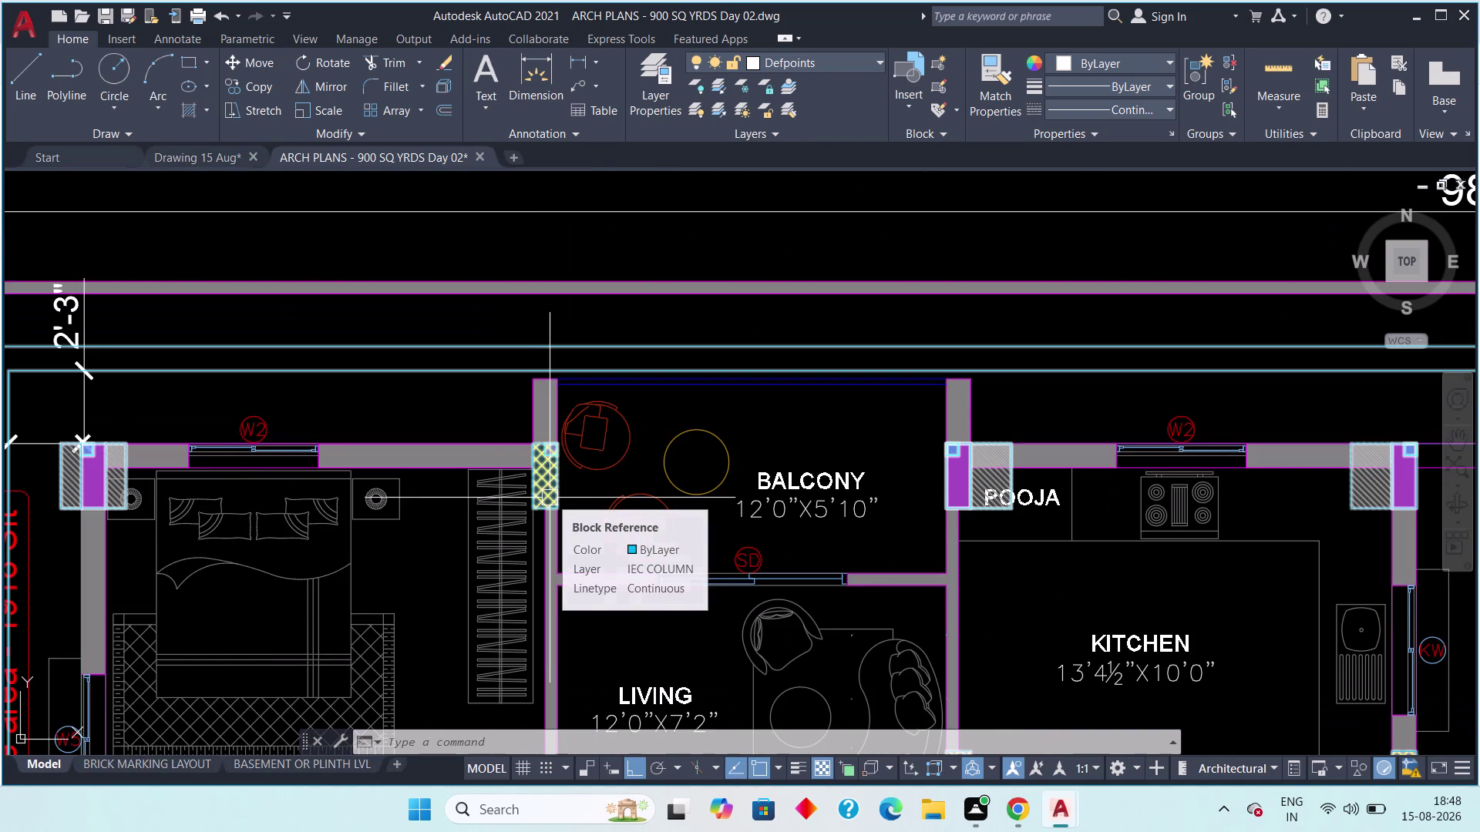
middle_drag(762, 497, 679, 489)
scroll(down, 3)
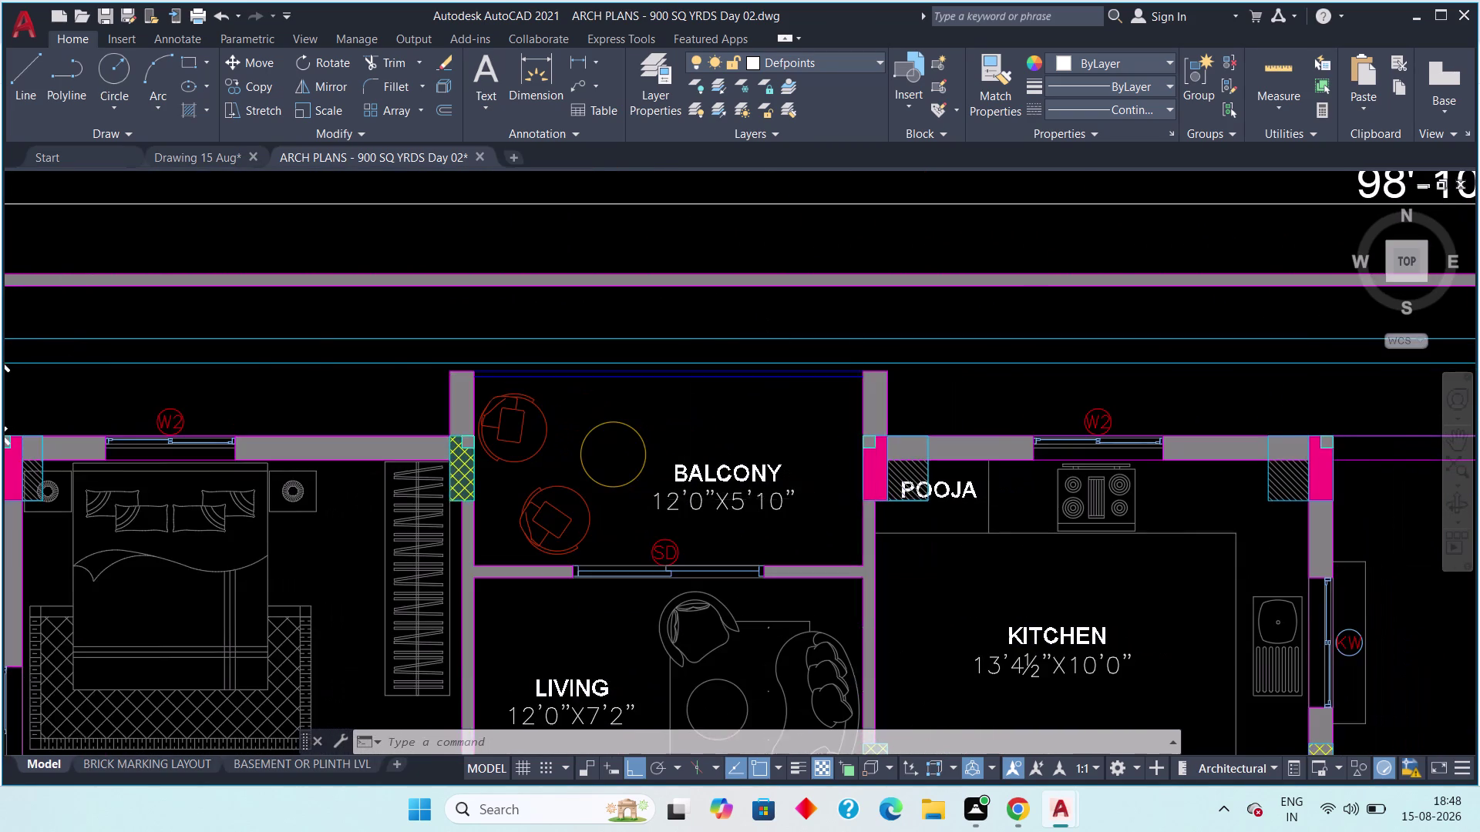
scroll(down, 3)
middle_drag(866, 539, 821, 526)
middle_drag(818, 515, 767, 500)
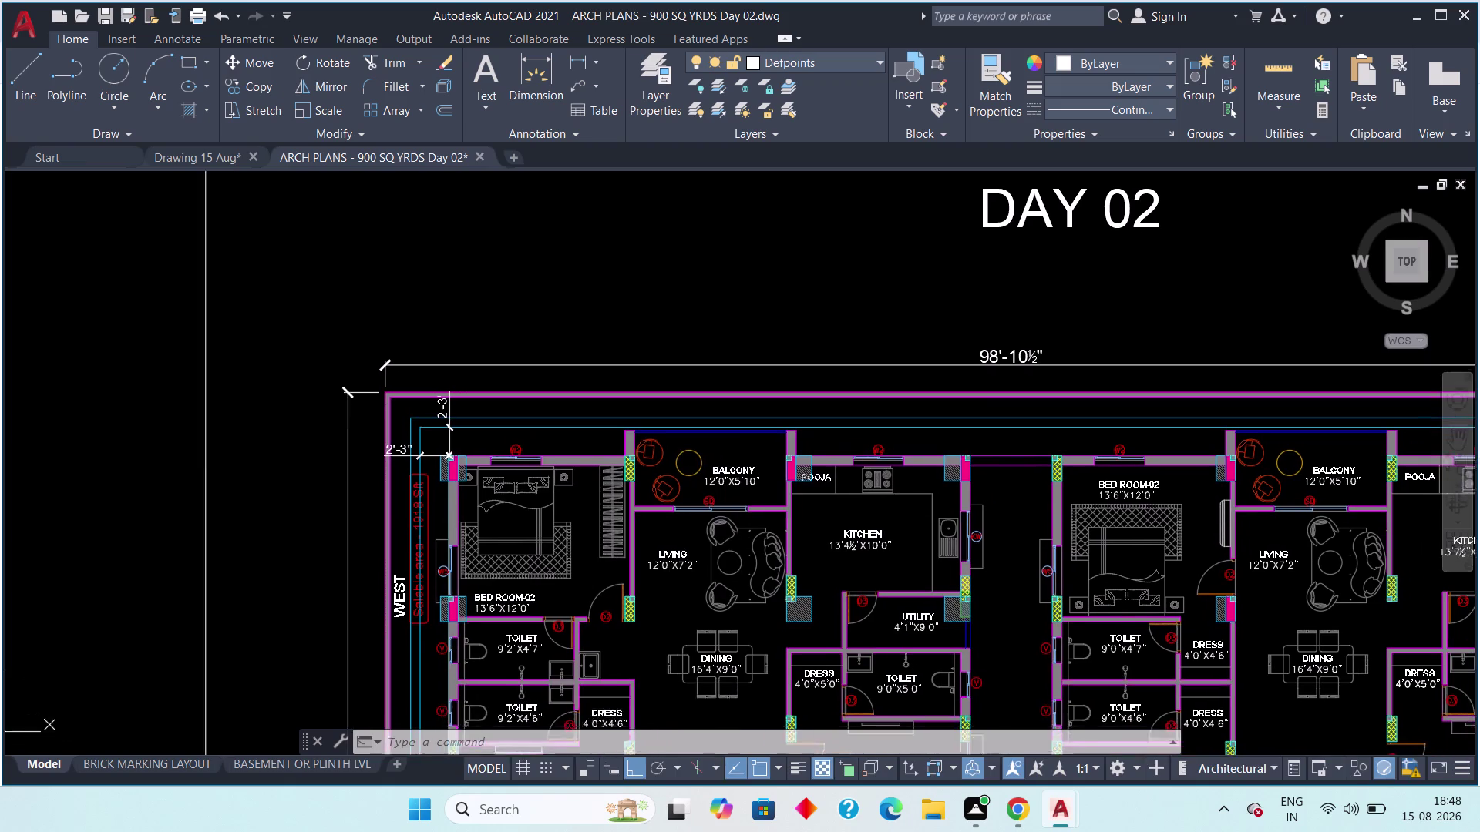
middle_drag(767, 500, 759, 495)
Switch among the file tabs and bring up the Drawing 15 Aug file.
click(206, 158)
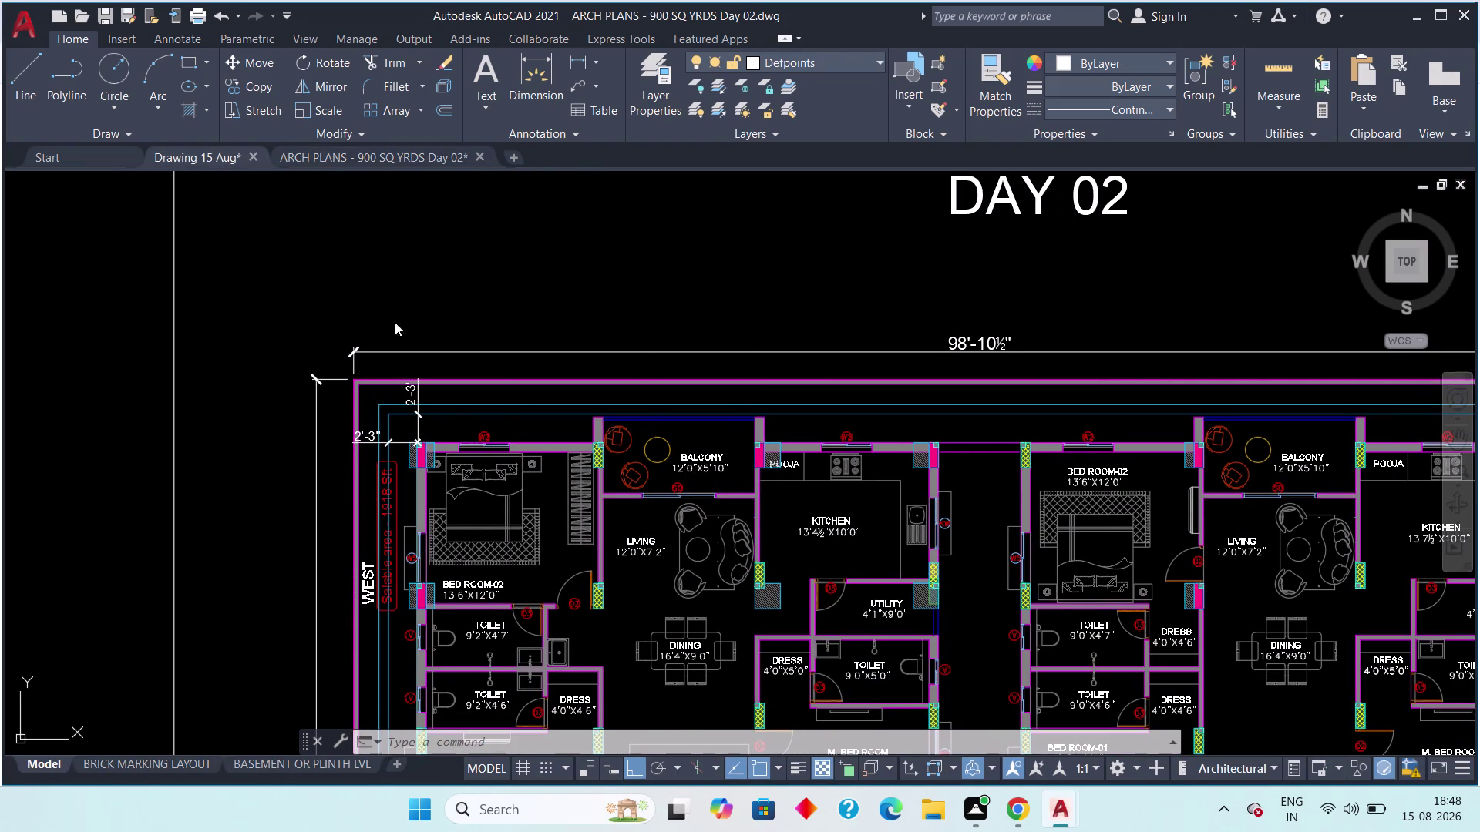
middle_drag(162, 491, 308, 464)
click(309, 155)
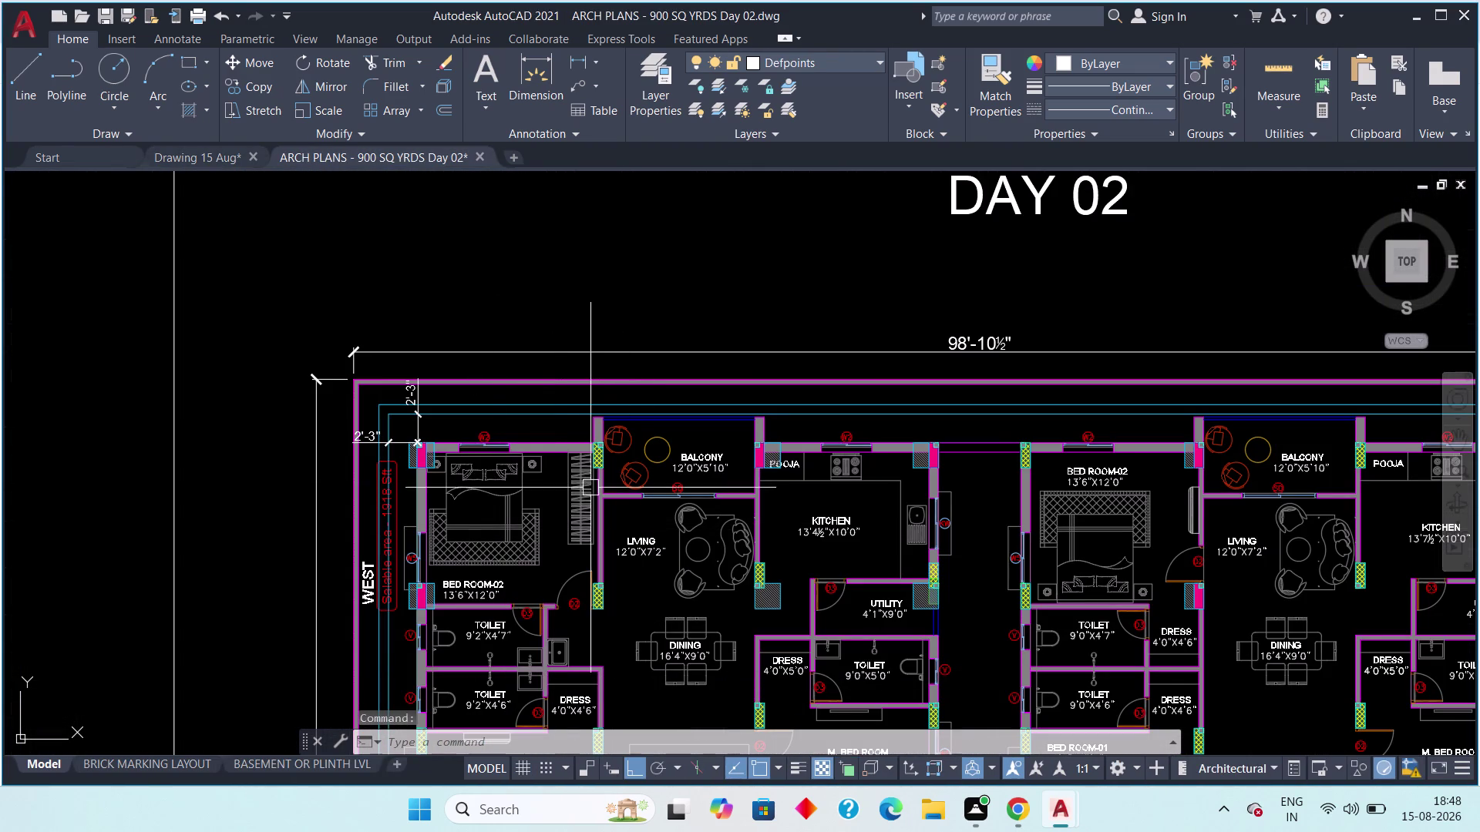
click(177, 157)
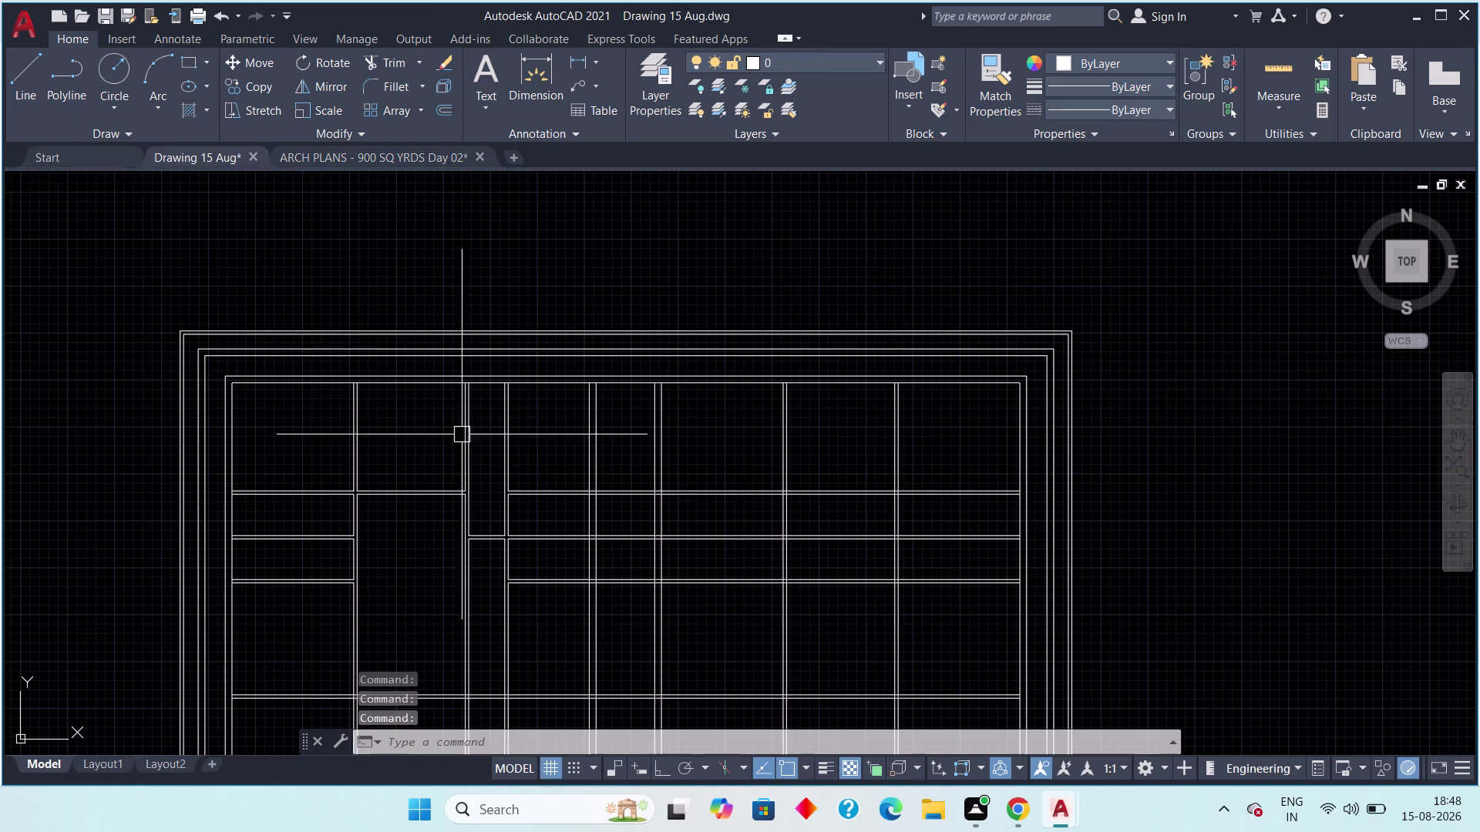
Revisit Day 02, zoom on the kitchen and both flat units, then return to Drawing 15 Aug.
click(349, 161)
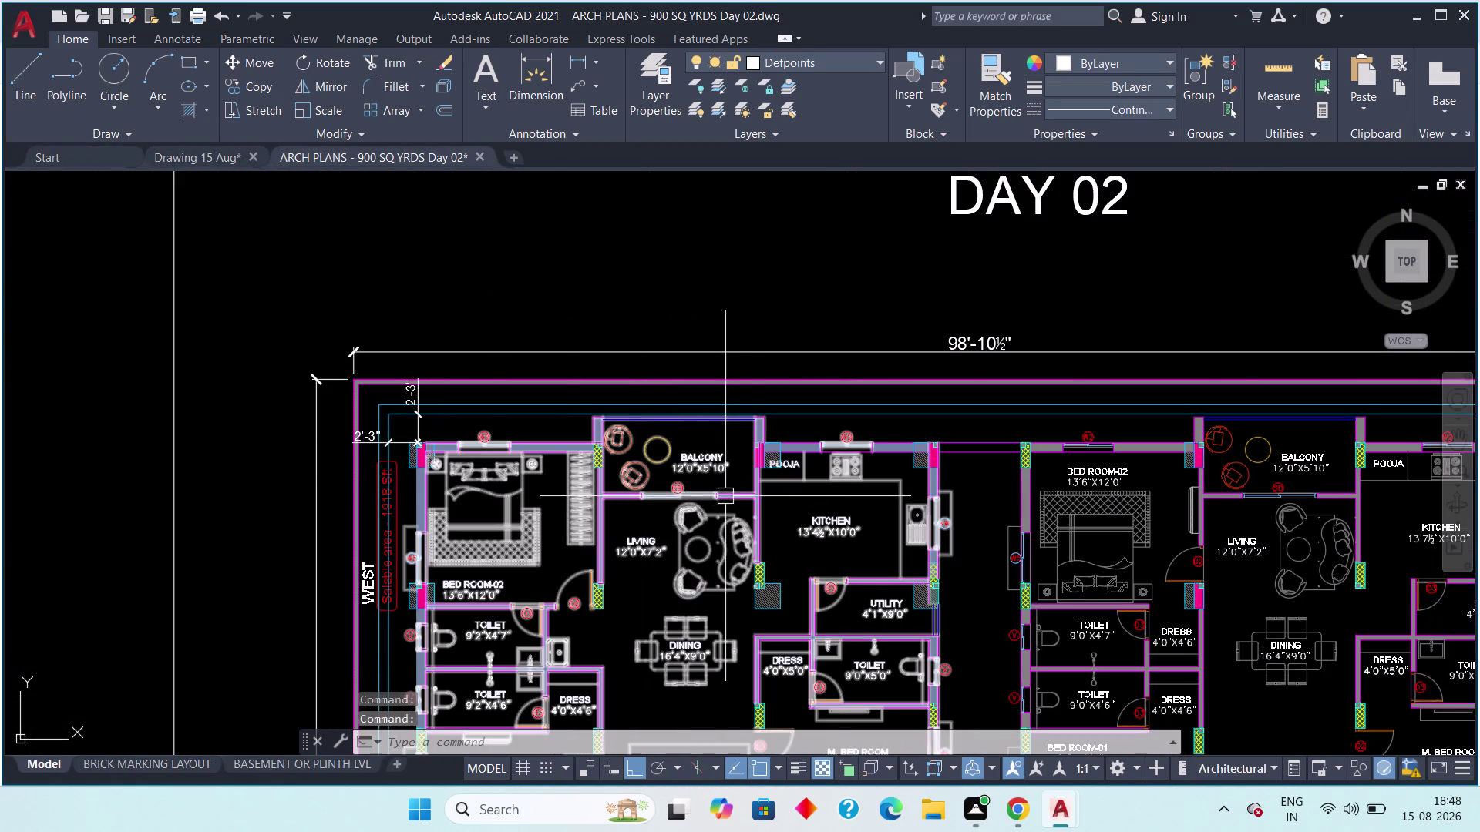
middle_drag(747, 486, 527, 391)
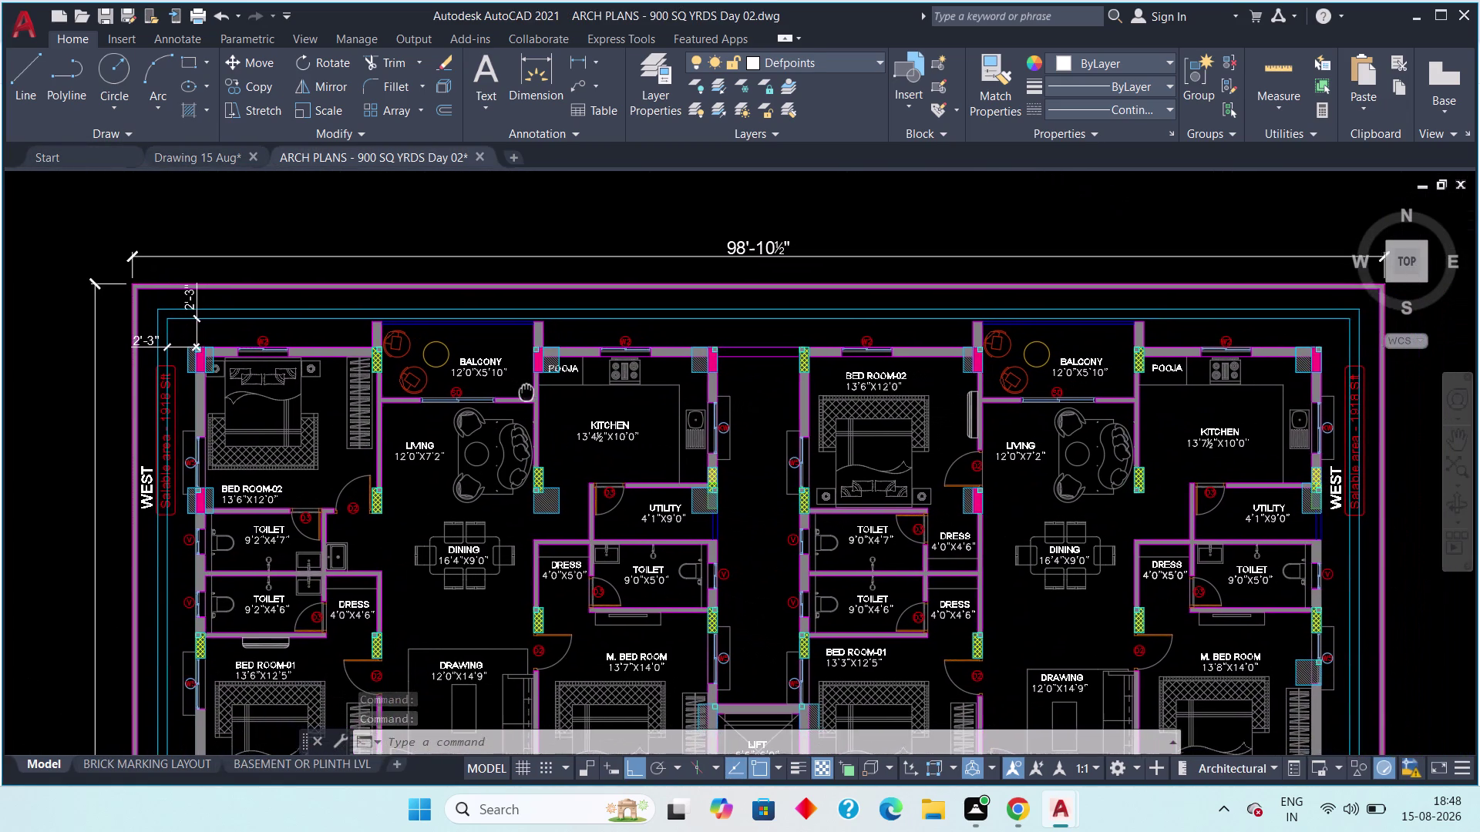
middle_drag(526, 391, 509, 391)
middle_drag(595, 411, 551, 406)
scroll(up, 3)
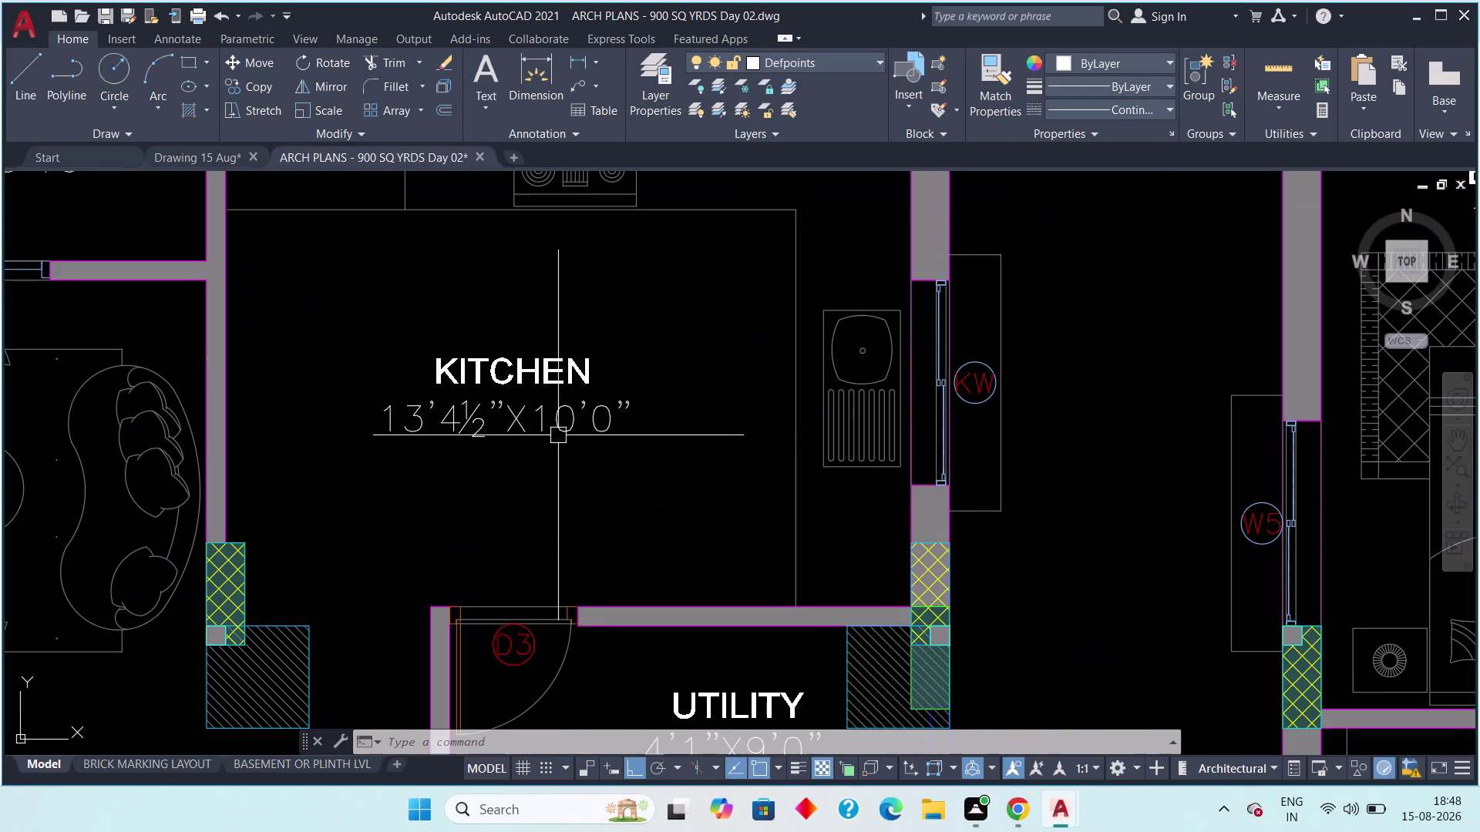
scroll(down, 3)
scroll(down, 3)
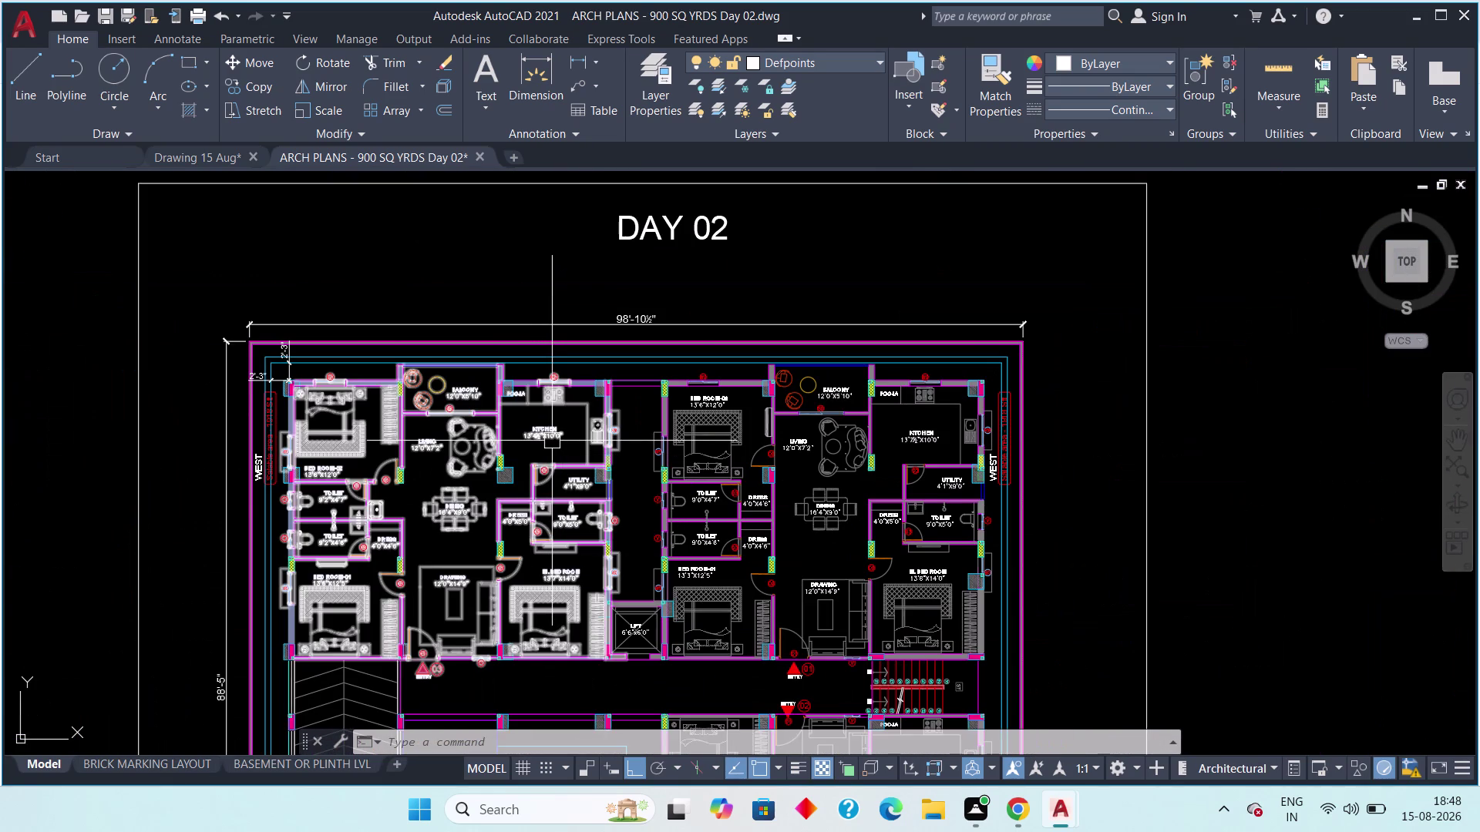
scroll(up, 3)
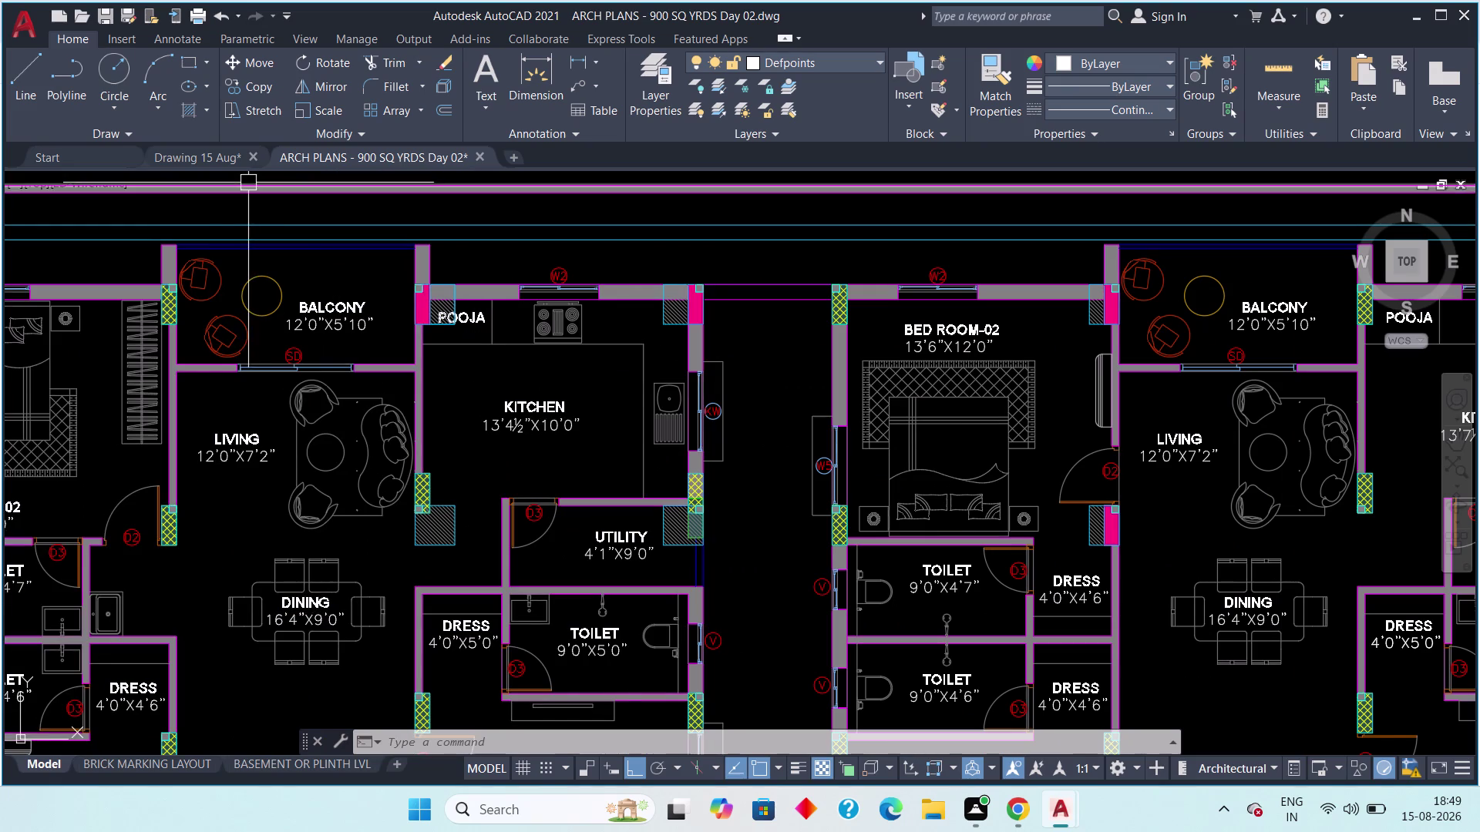
click(188, 150)
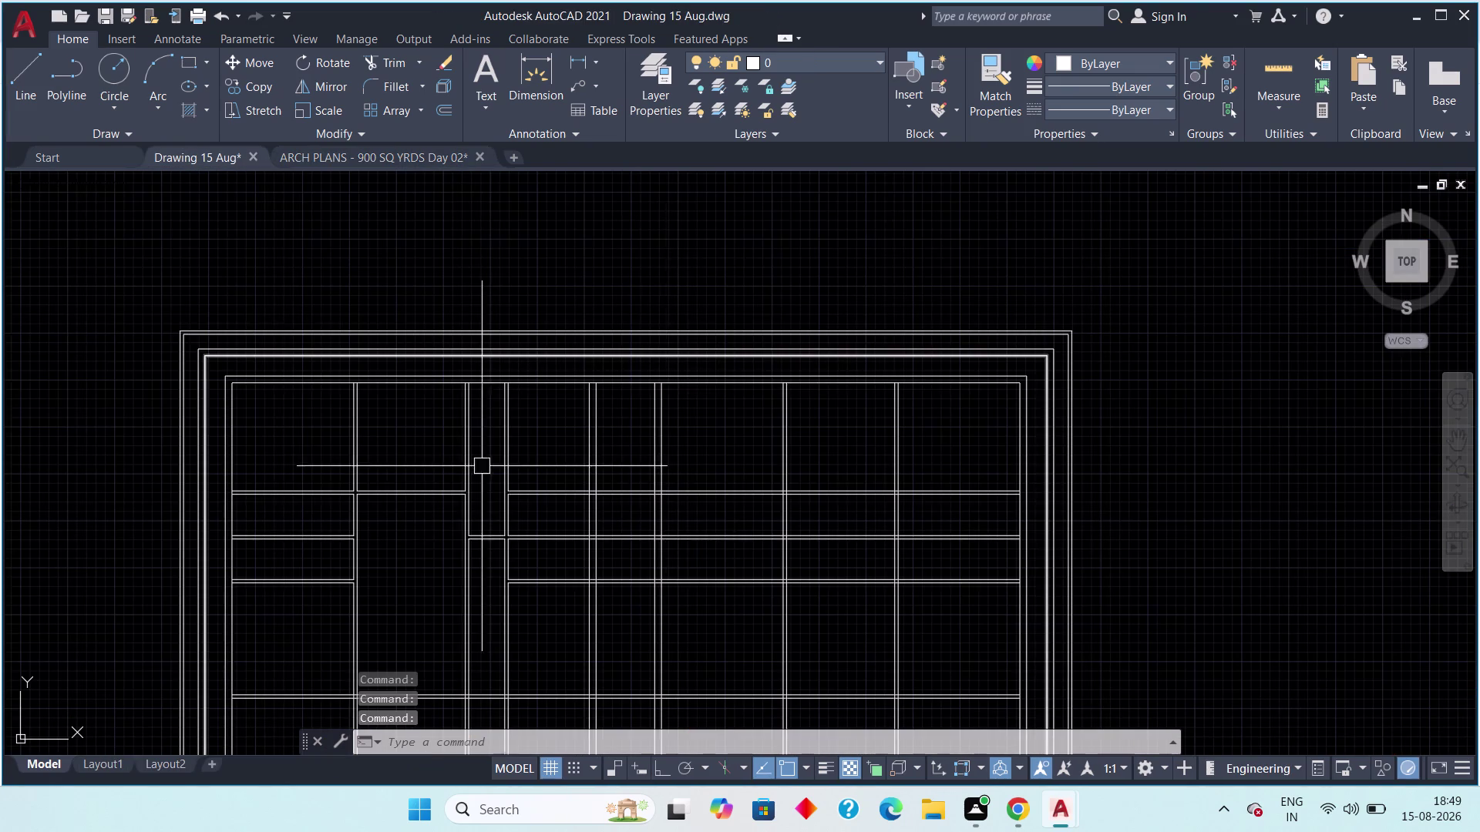
Zoom and pan across the grid layout to a grid intersection.
middle_drag(441, 483, 587, 400)
scroll(up, 3)
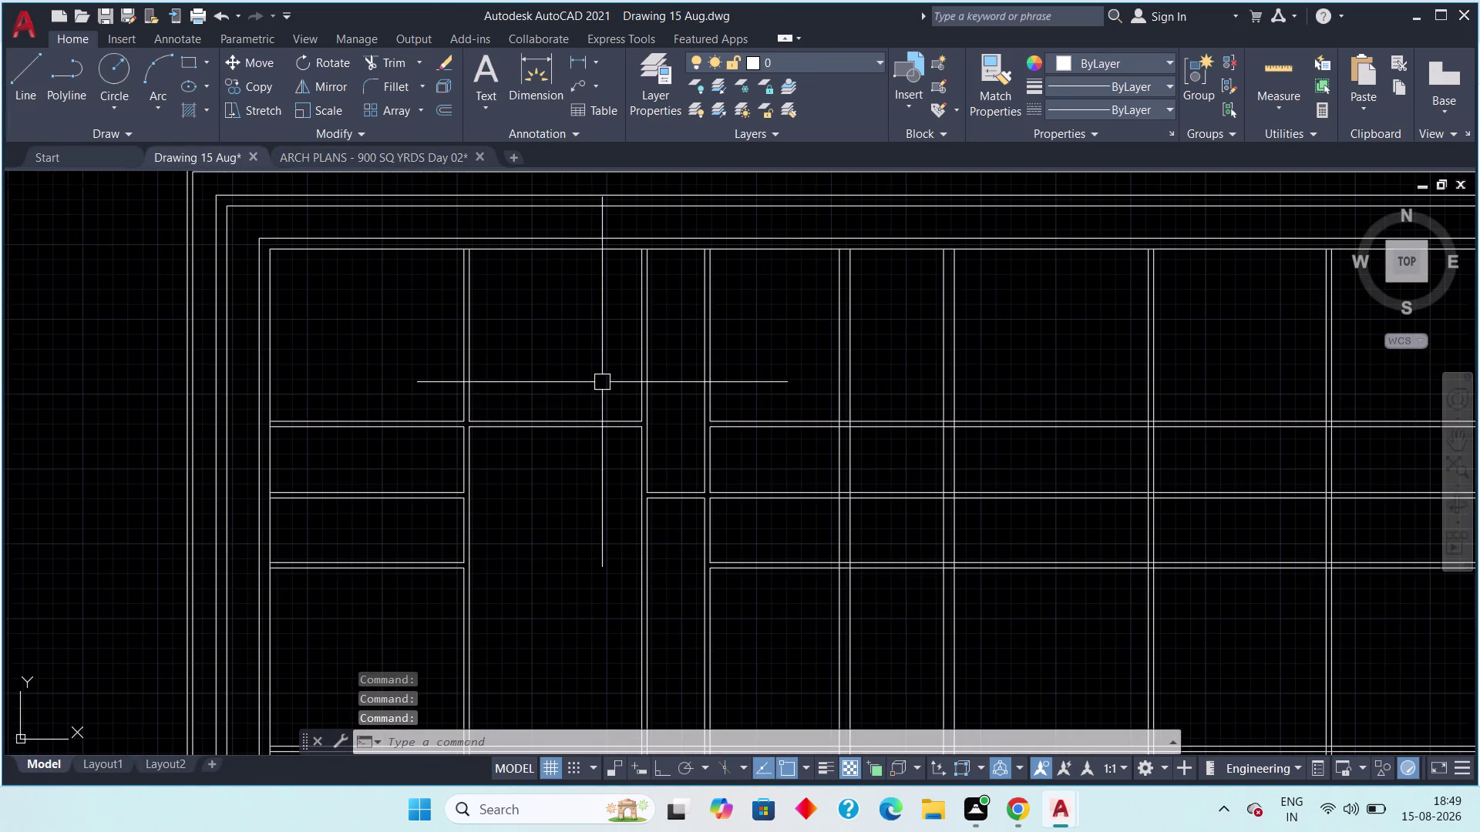
middle_drag(597, 382, 588, 411)
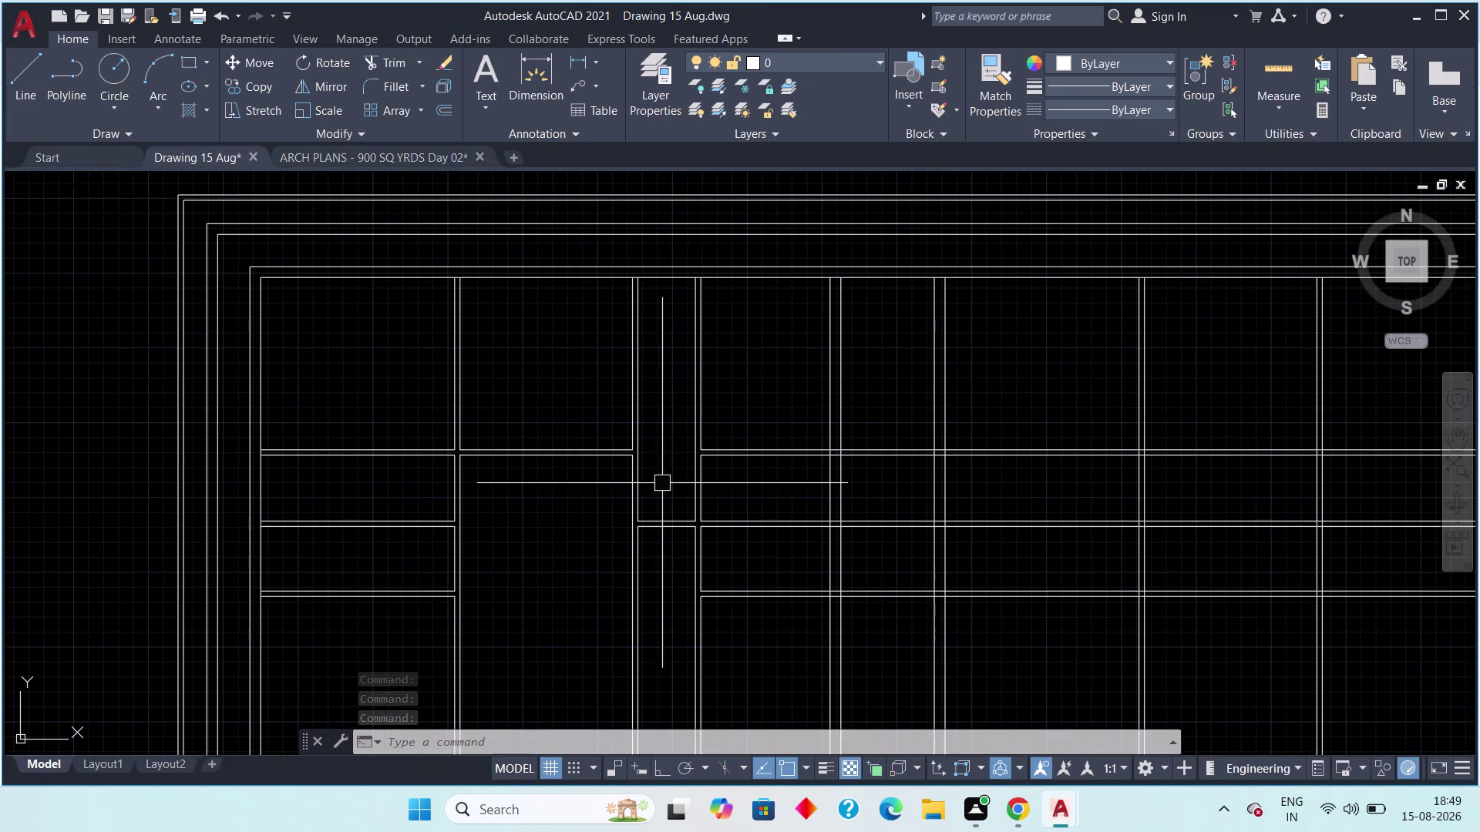
scroll(up, 3)
middle_drag(674, 503, 663, 474)
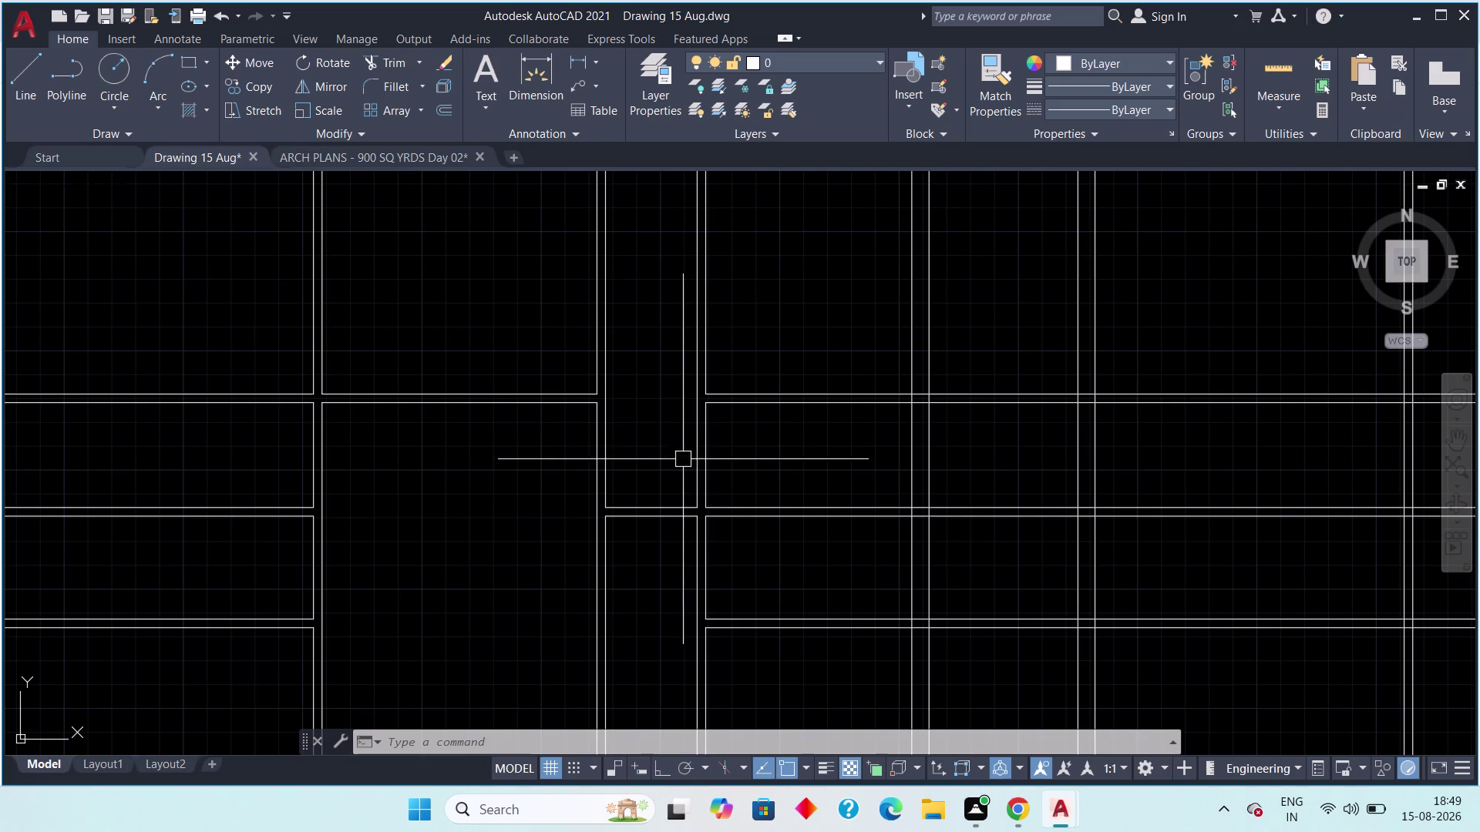
scroll(up, 3)
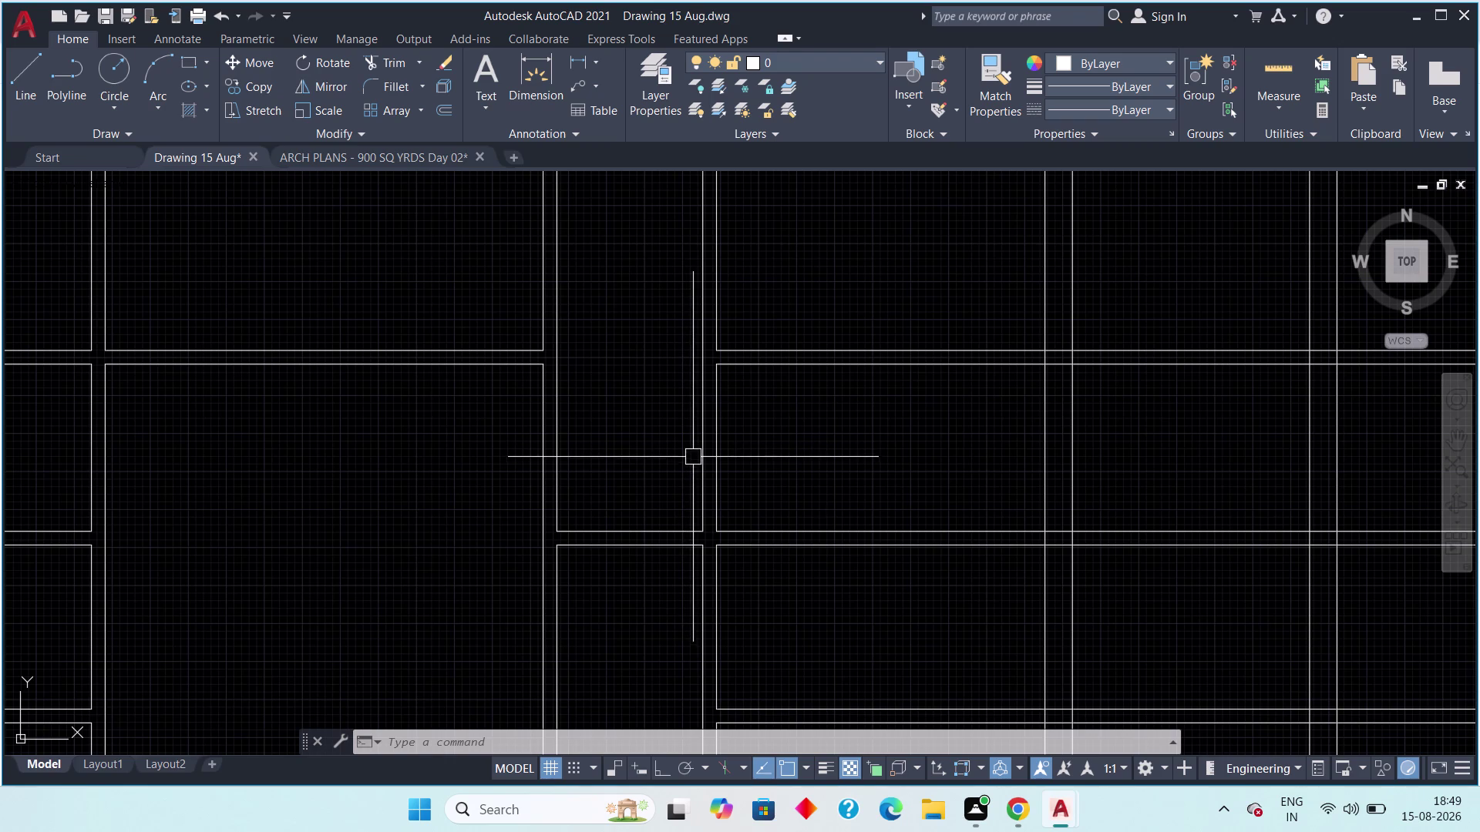
scroll(up, 3)
Window-select the short grid lines, then clear the selection.
click(714, 466)
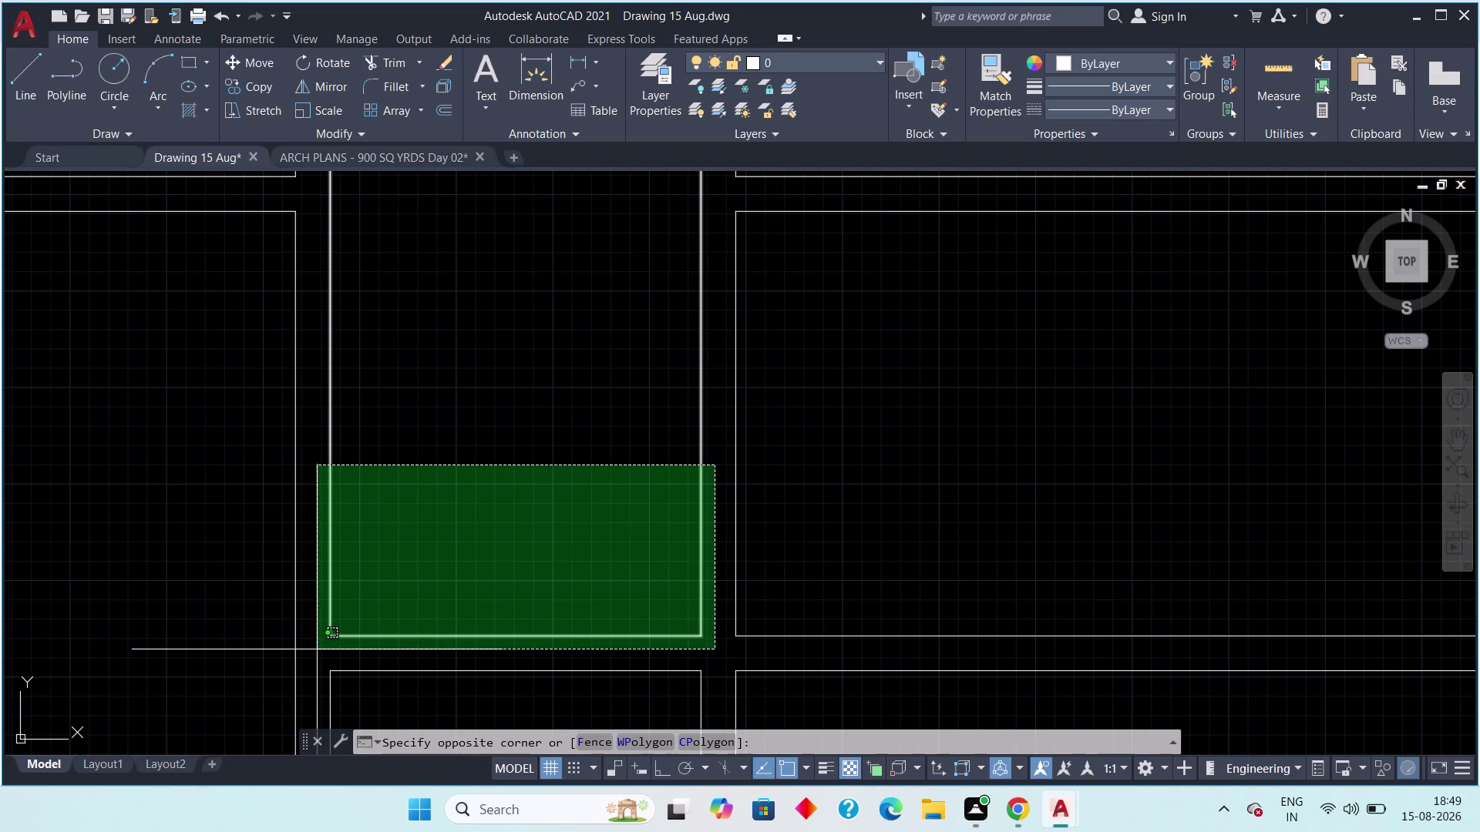
click(316, 649)
scroll(down, 3)
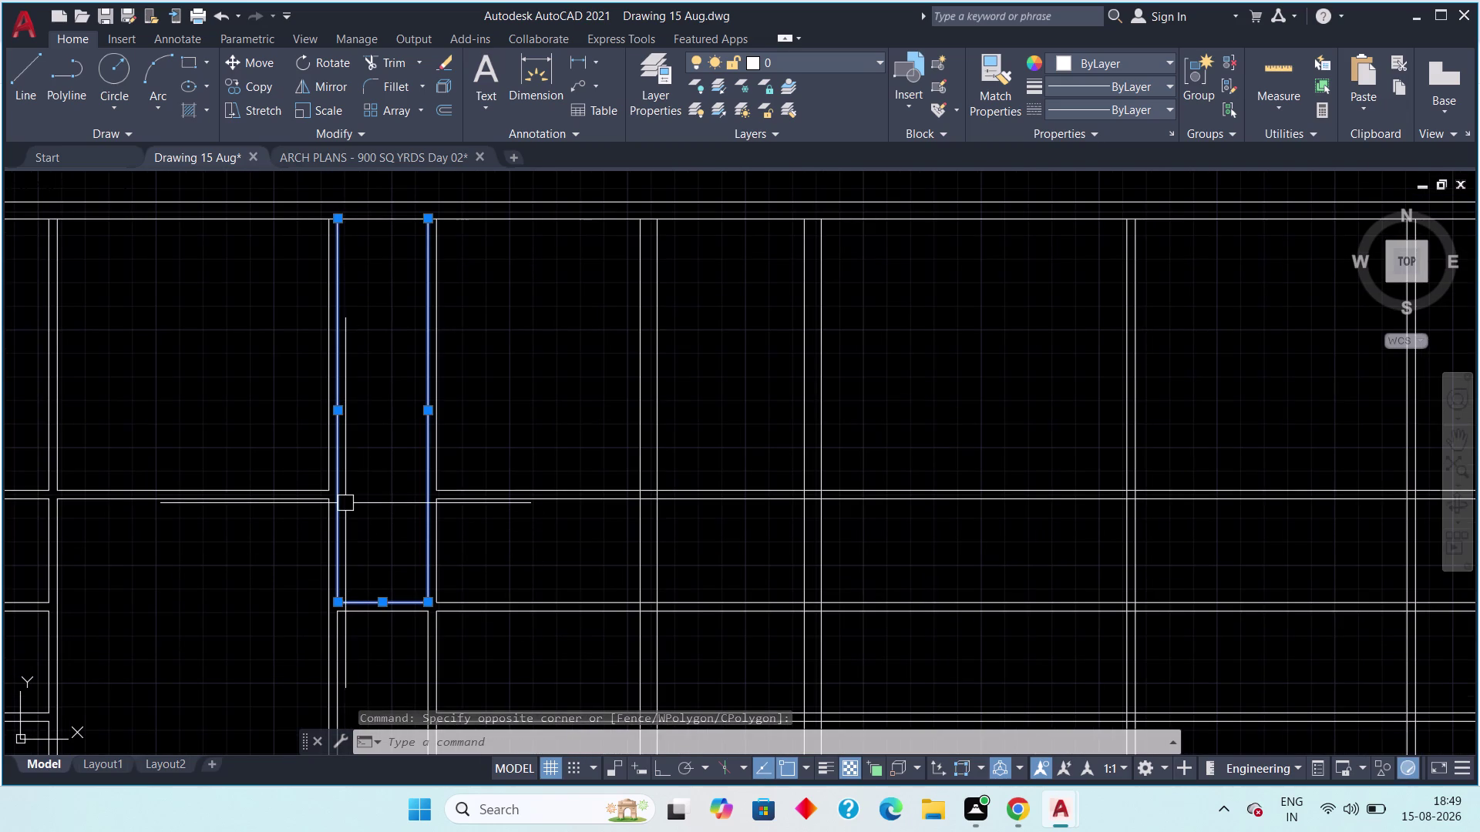
key(Escape)
key(Escape)
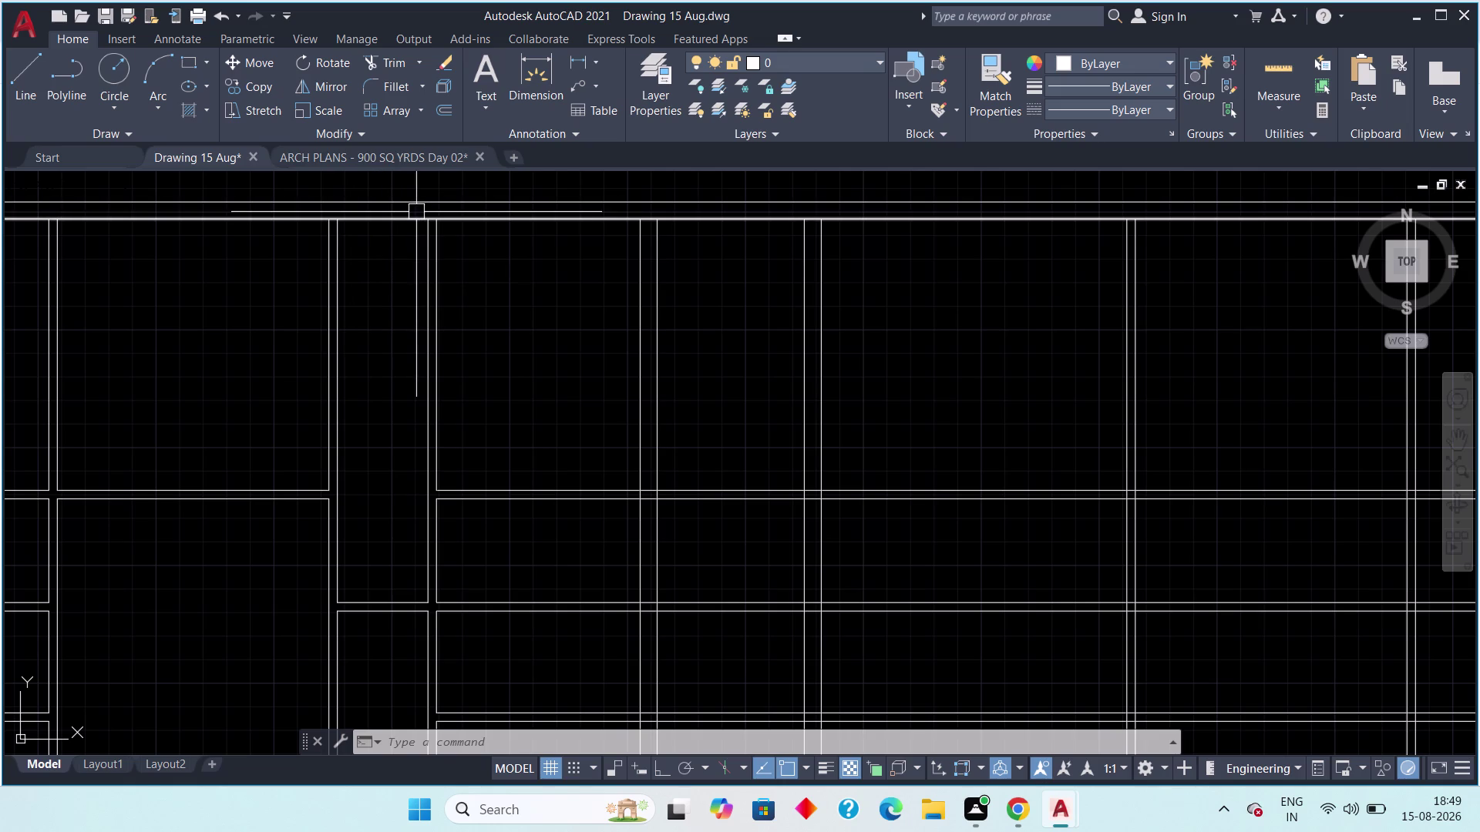
scroll(up, 3)
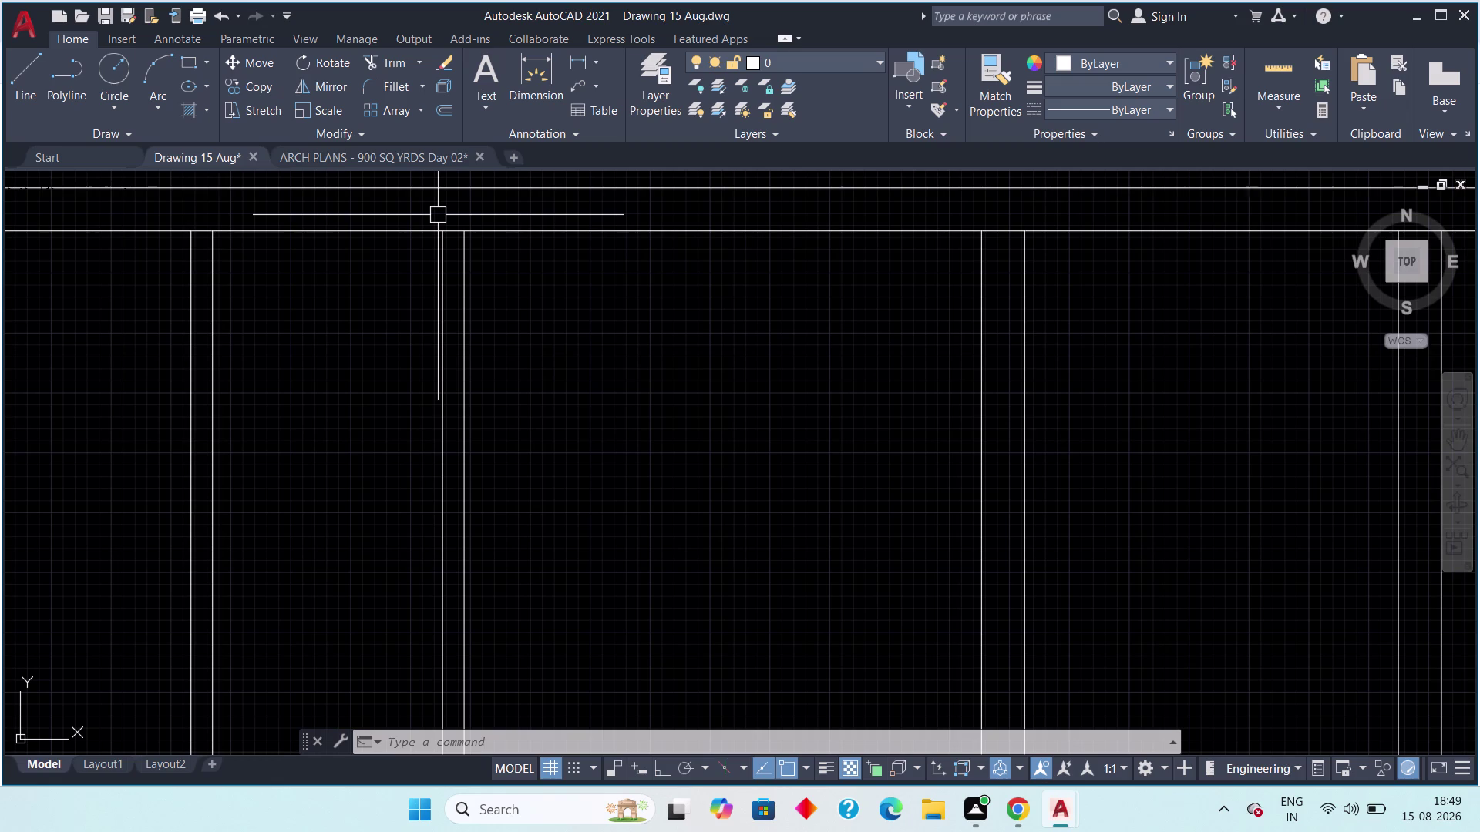
scroll(down, 3)
Pan along the top edge of the grid to another intersection.
middle_drag(495, 368, 497, 365)
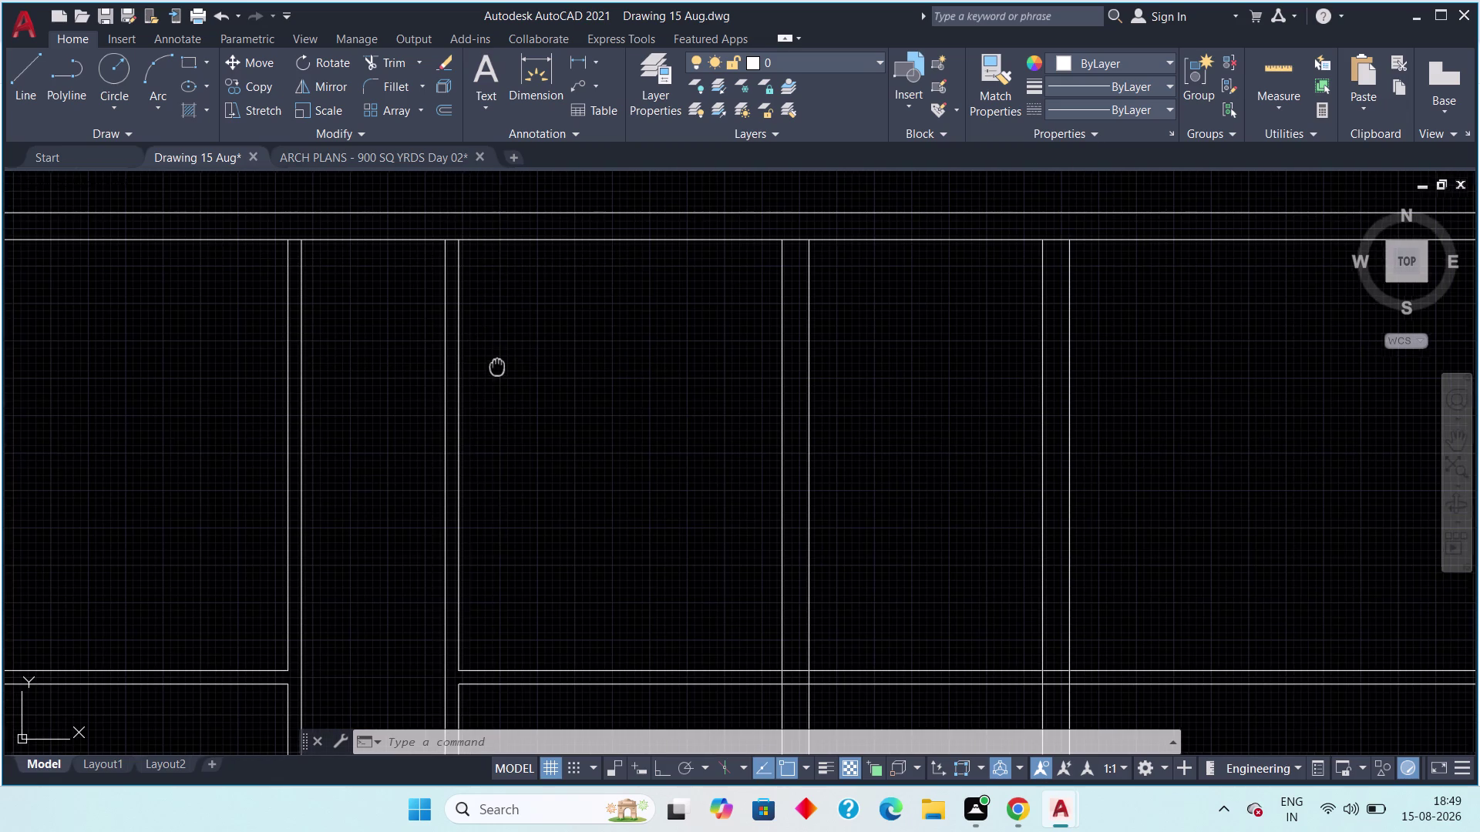